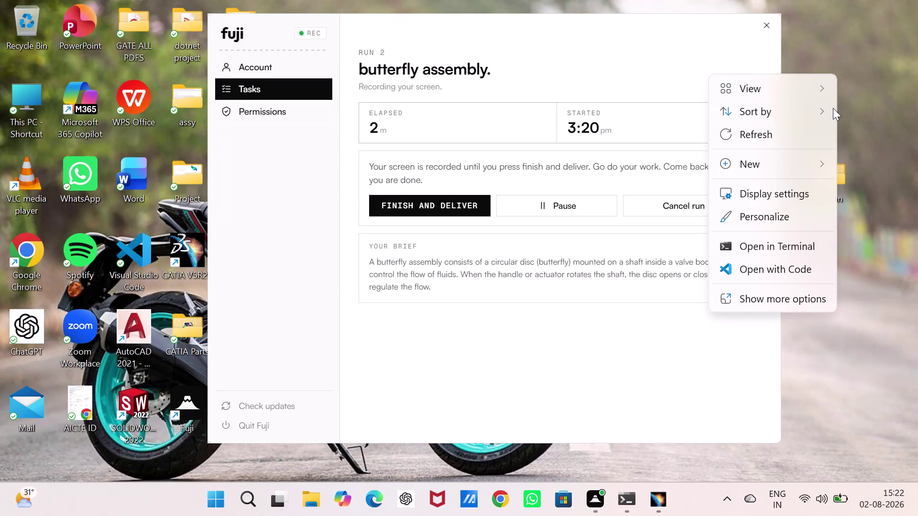
Dismiss the desktop menu and bring the empty Product1 assembly in CATIA V5 forward.
click(798, 133)
right_click(835, 84)
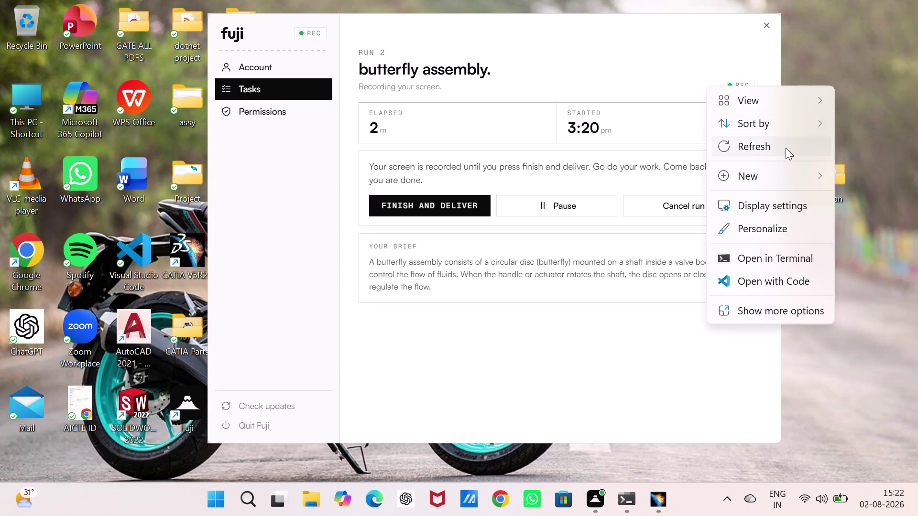
click(785, 148)
click(650, 505)
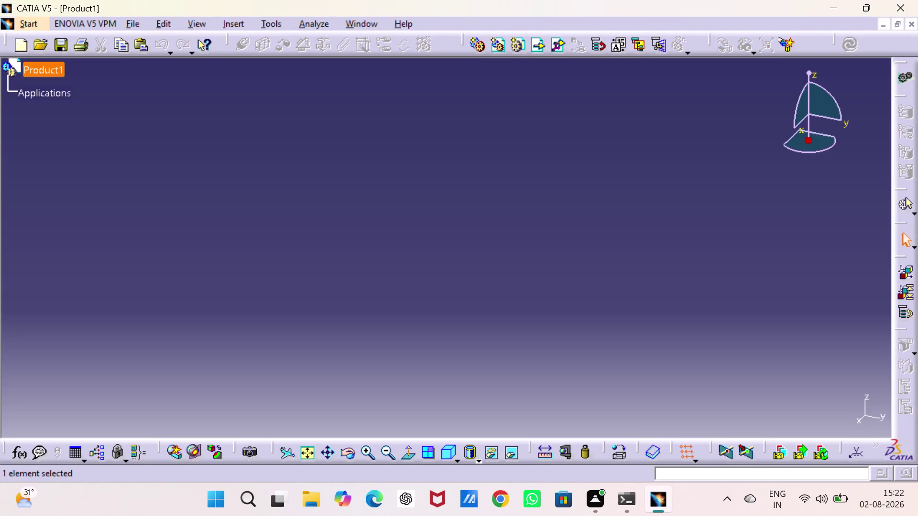
Insert BF BODY 2 from Desktop > CATIA Parts > Butterfly assy Parts into Product1.
click(51, 69)
right_click(50, 69)
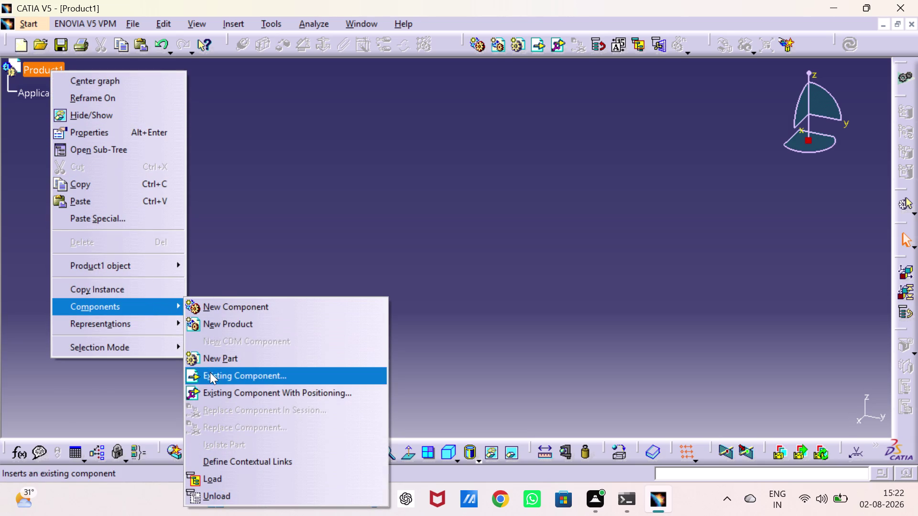
click(210, 373)
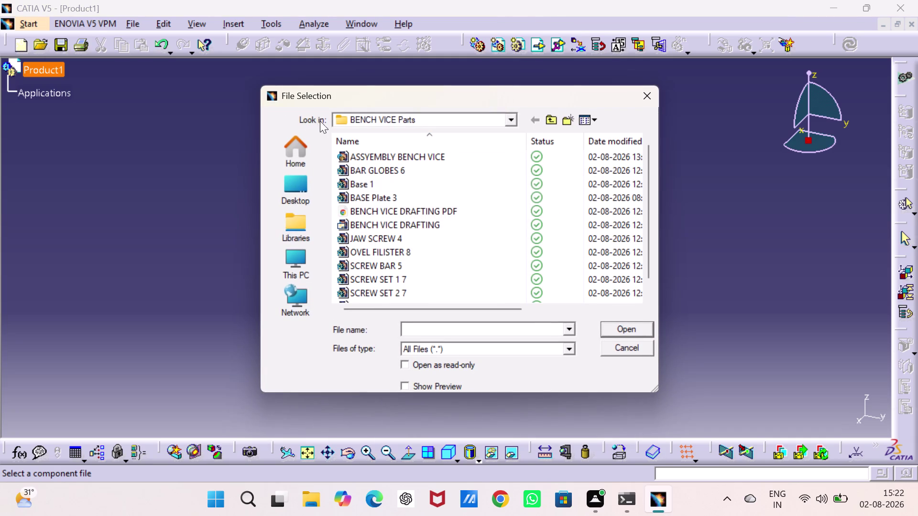
double_click(307, 191)
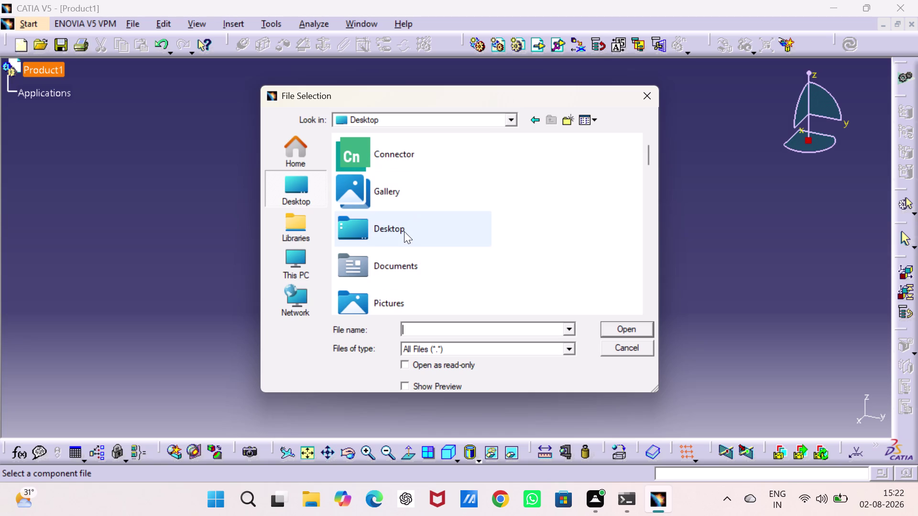
double_click(404, 231)
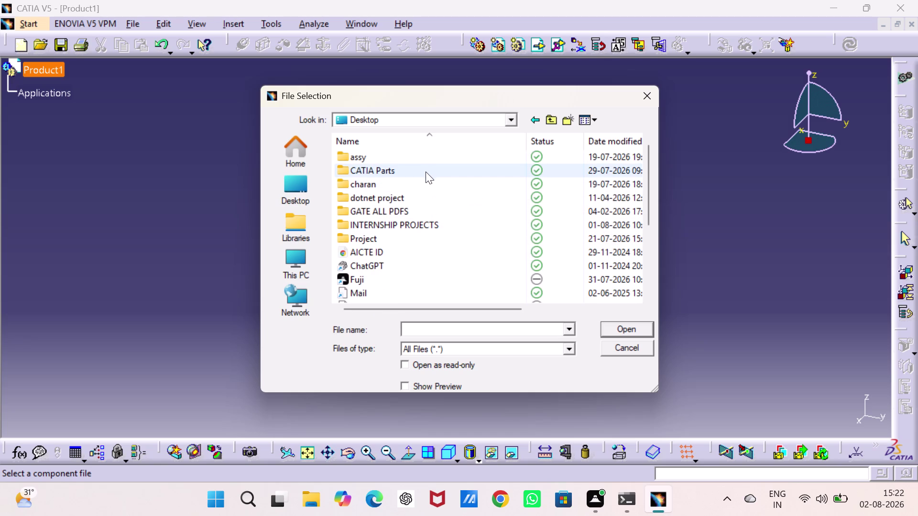
double_click(425, 173)
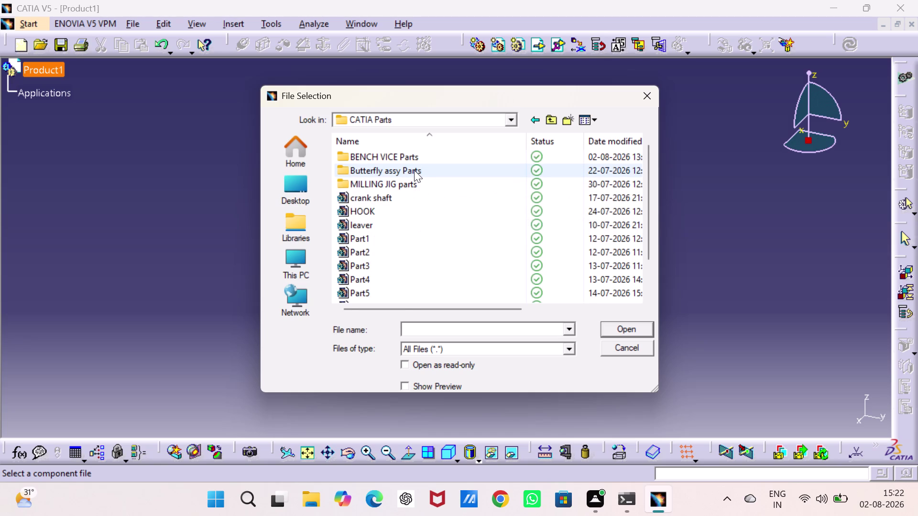
double_click(414, 171)
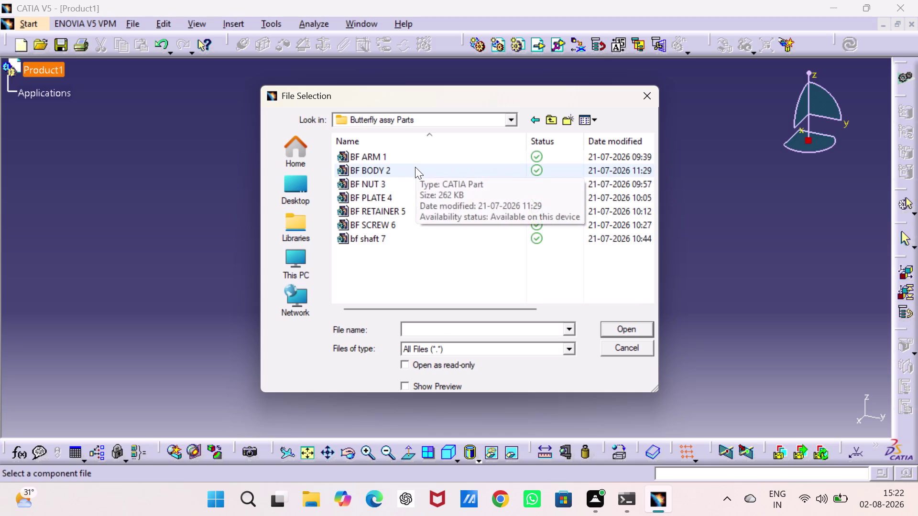
double_click(415, 167)
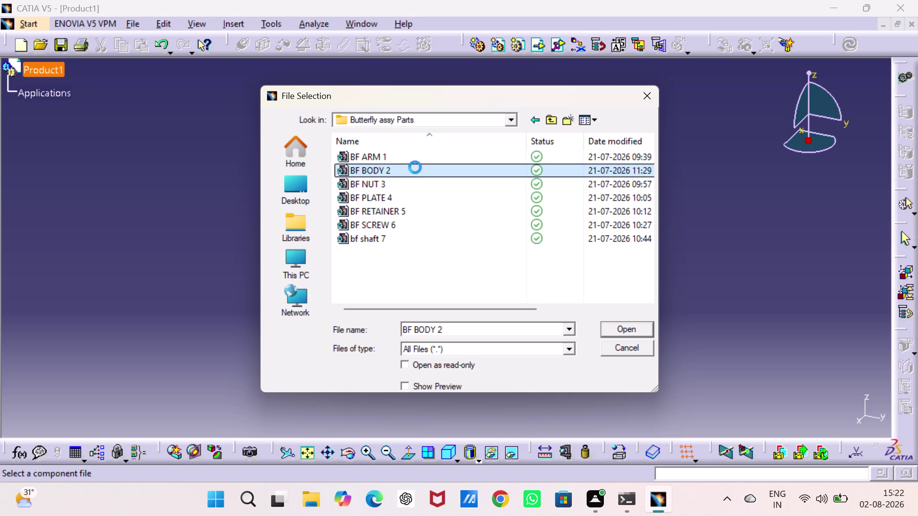
click(618, 329)
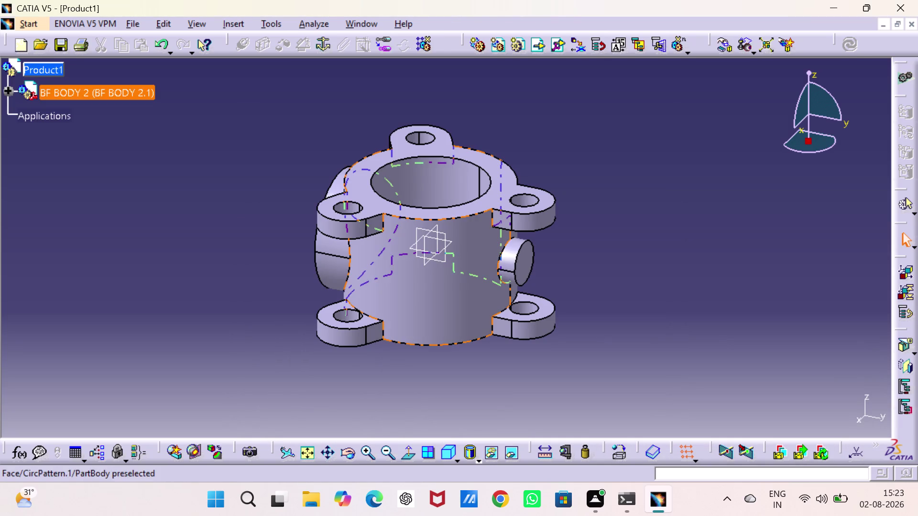
Anchor BF BODY 2 in place with a Fix constraint.
click(187, 204)
click(406, 321)
click(89, 224)
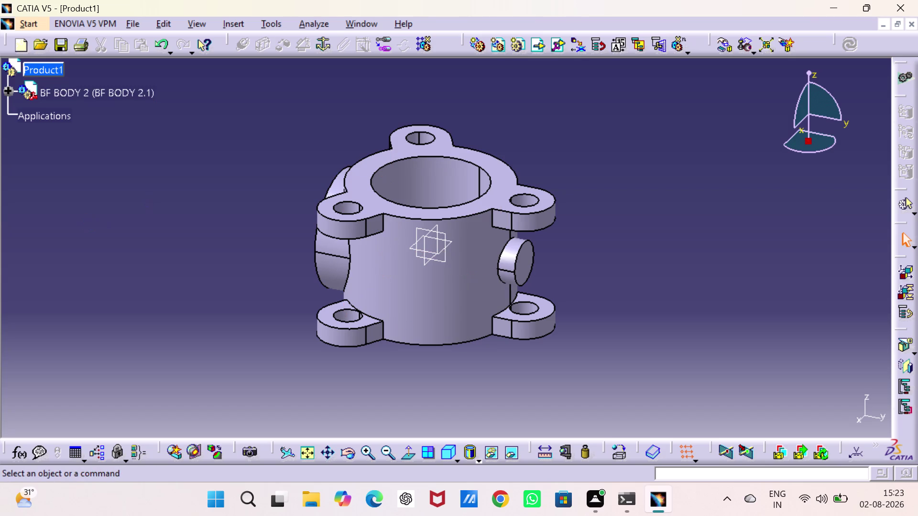
click(322, 48)
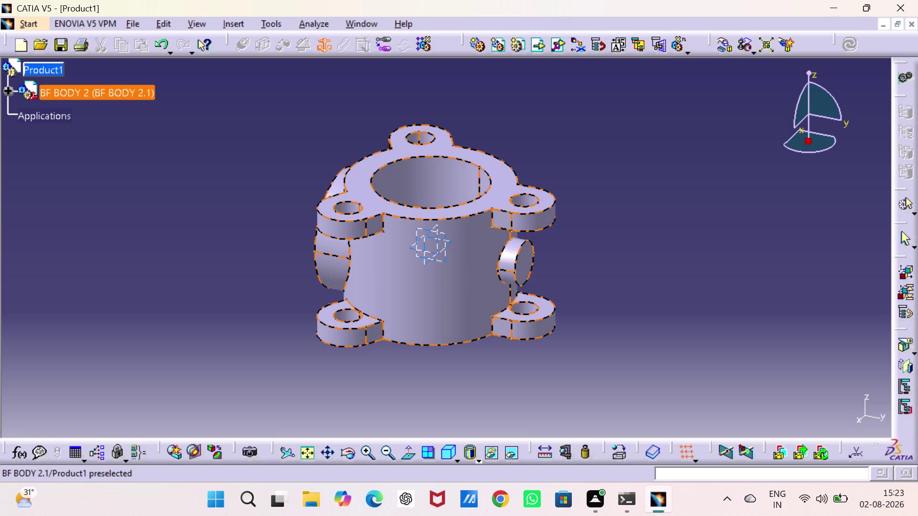
click(396, 335)
click(230, 282)
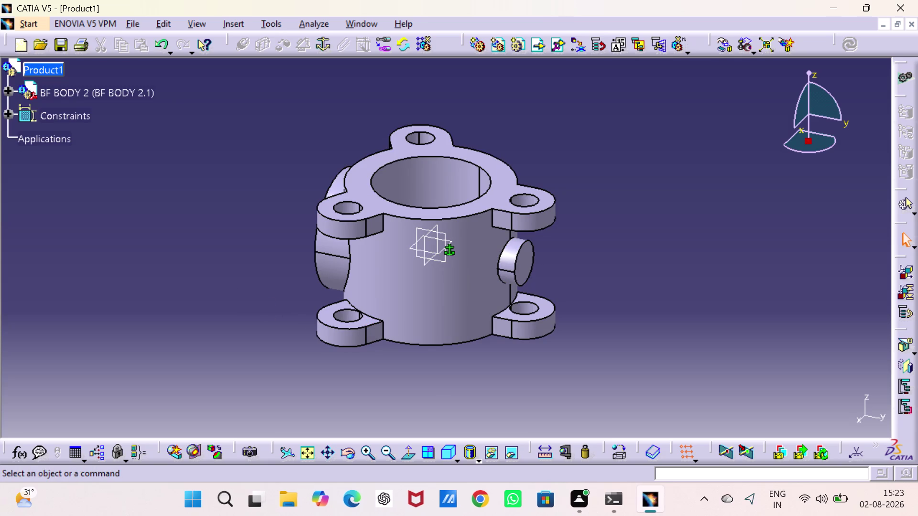
Check BF BODY 2's component degrees of freedom to confirm it cannot move.
right_click(100, 88)
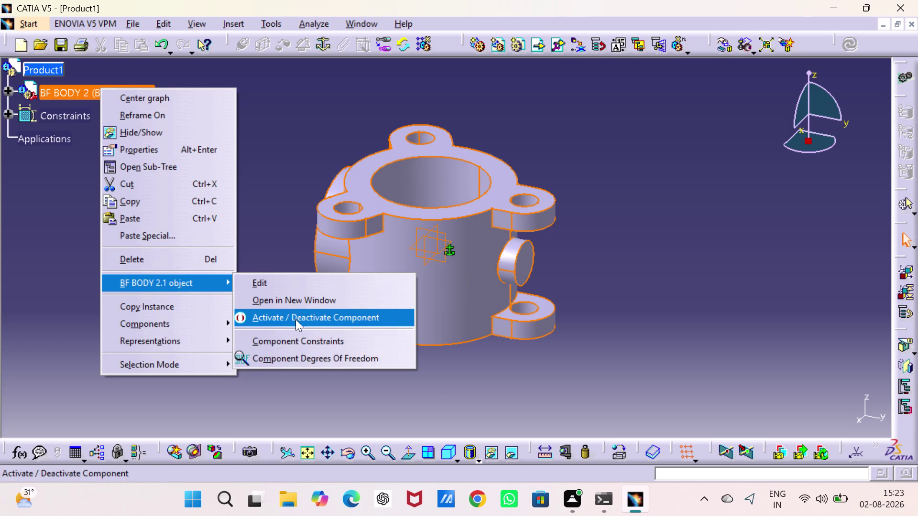
click(300, 354)
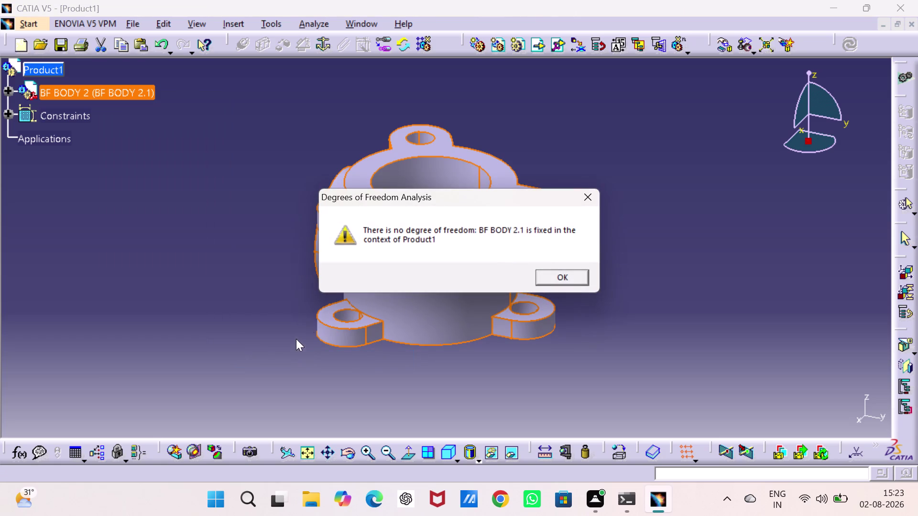
click(574, 279)
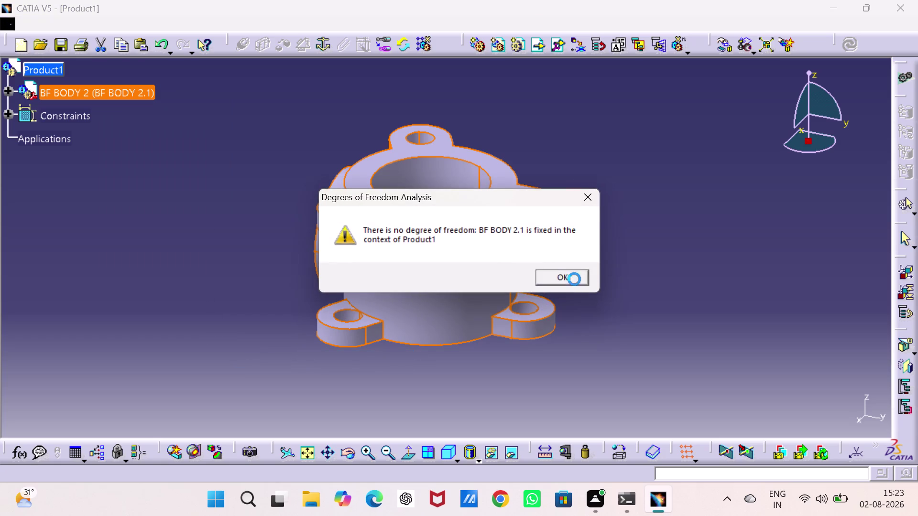
click(600, 289)
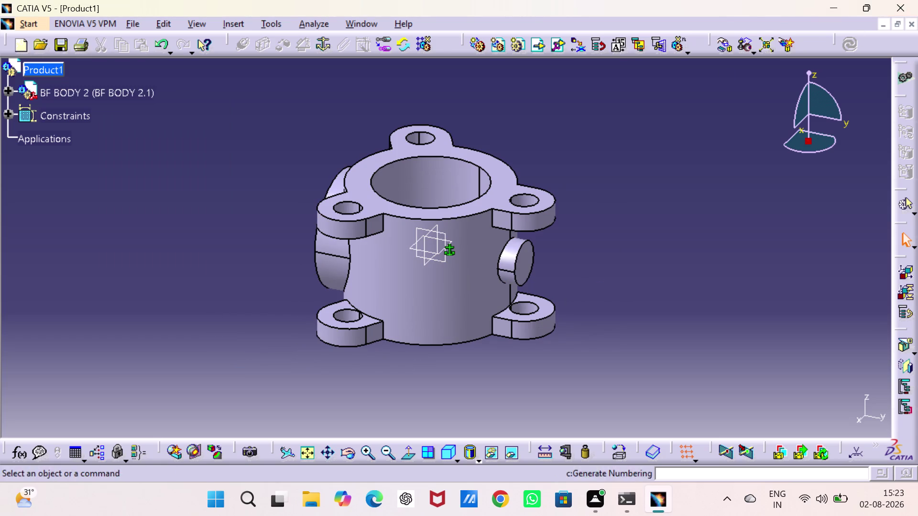
click(53, 73)
right_click(53, 73)
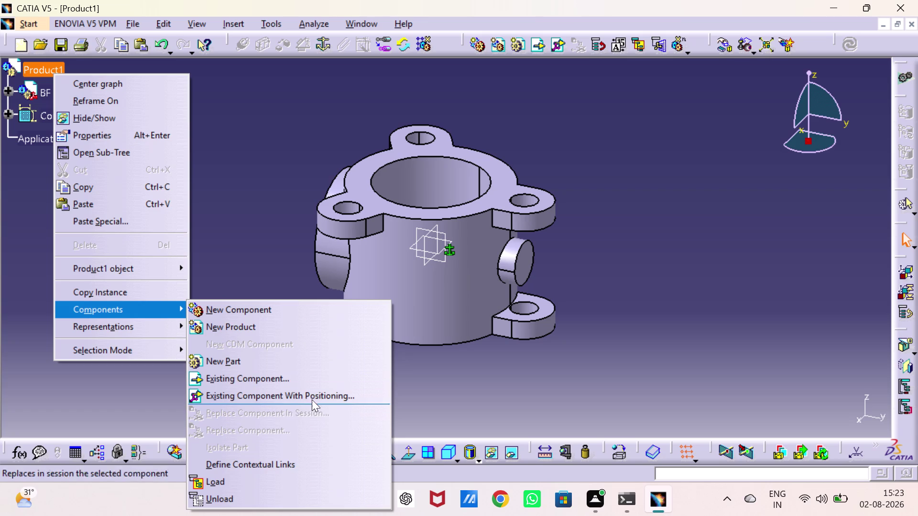
Insert bf shaft 7 from Butterfly assy Parts as an existing component.
click(269, 380)
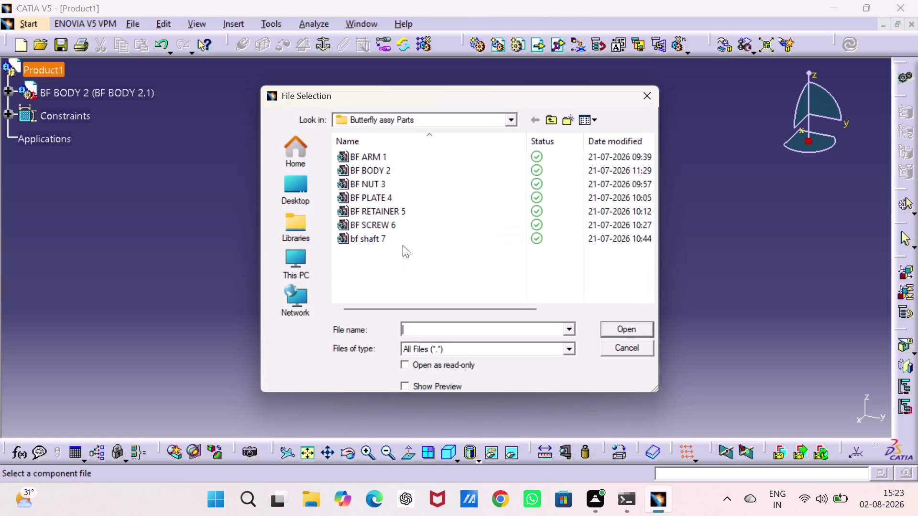
click(405, 240)
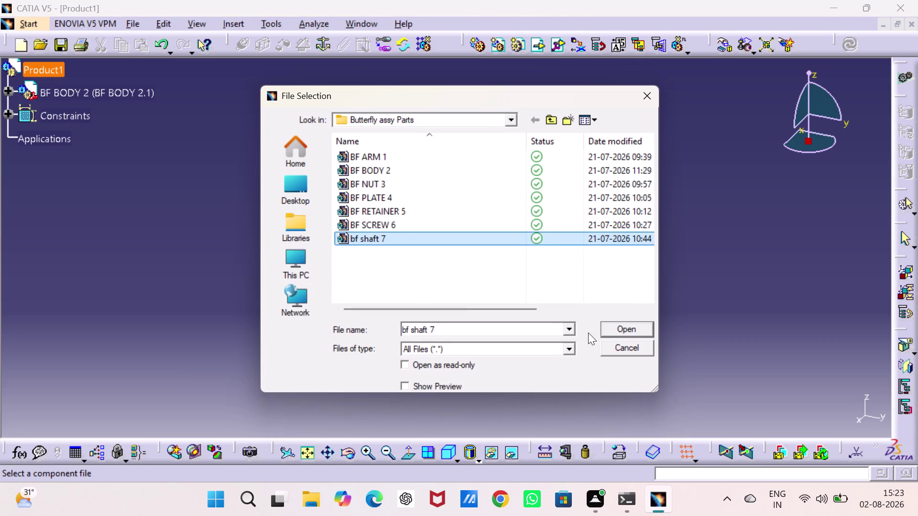
click(641, 329)
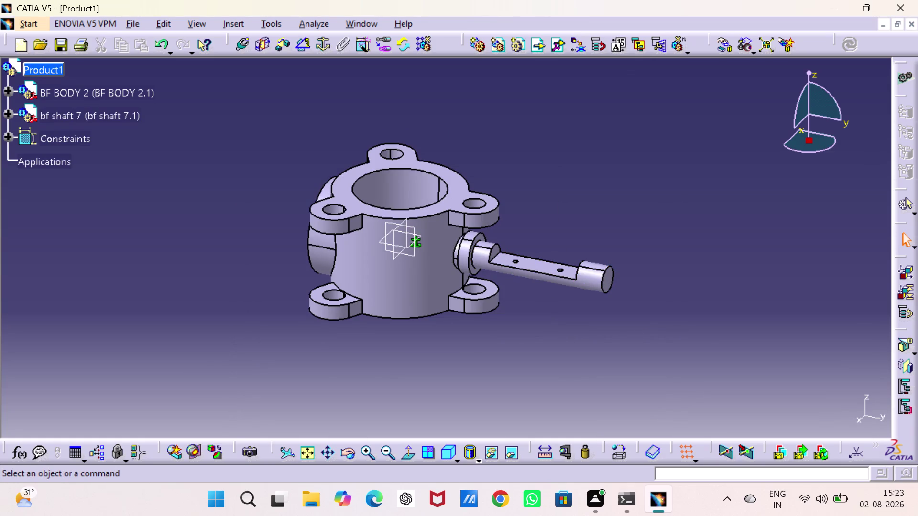
click(723, 46)
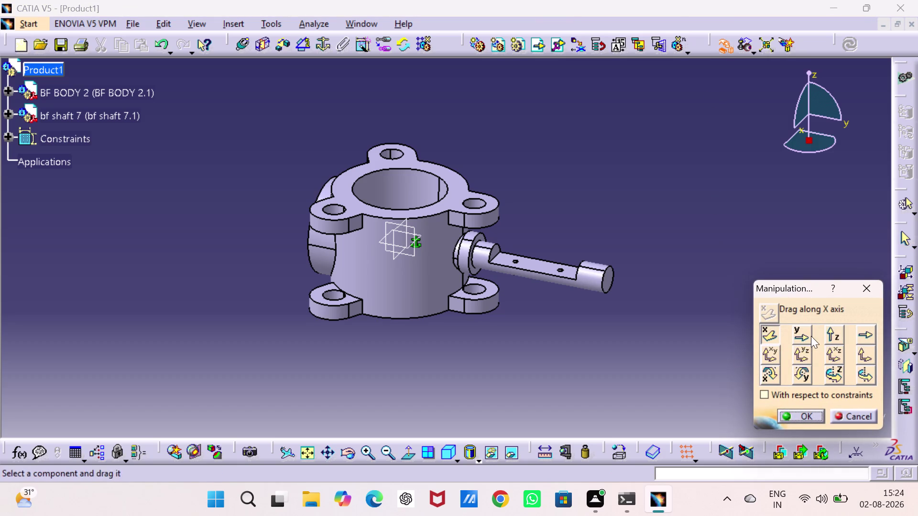
Drag the shaft along the Y axis and orbit to face the body's side hole.
click(801, 329)
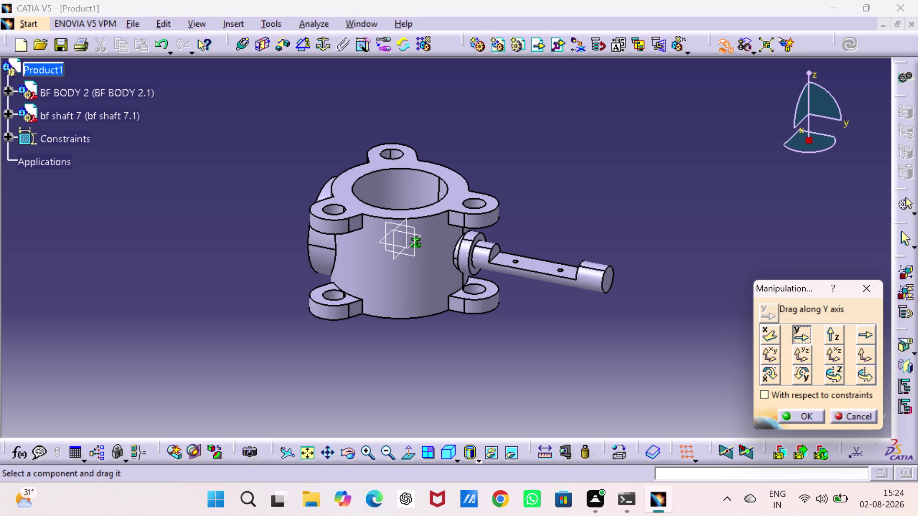
drag(605, 285, 427, 221)
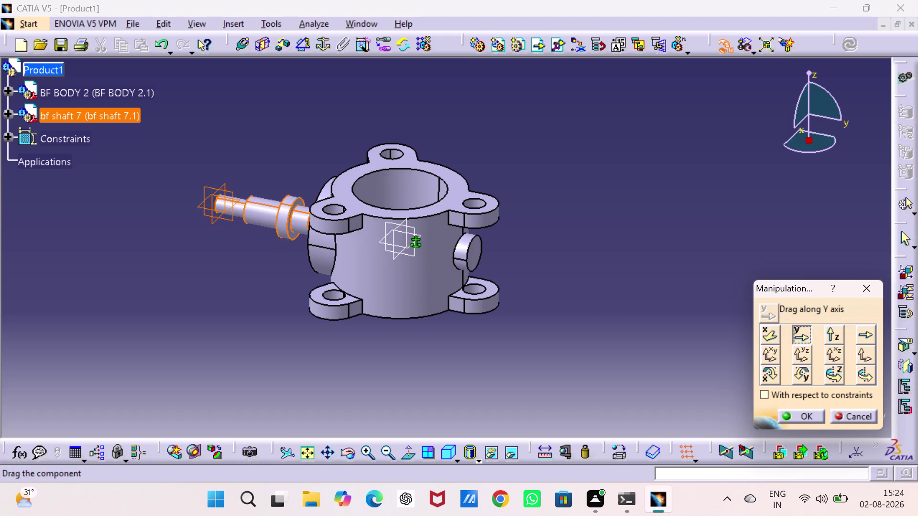
drag(427, 221, 432, 262)
click(438, 284)
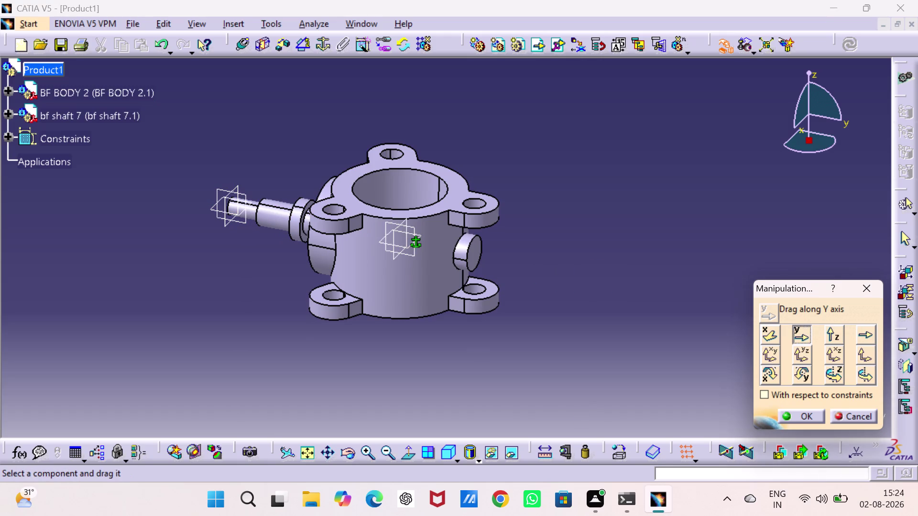
middle_drag(625, 330, 747, 184)
drag(624, 330, 747, 183)
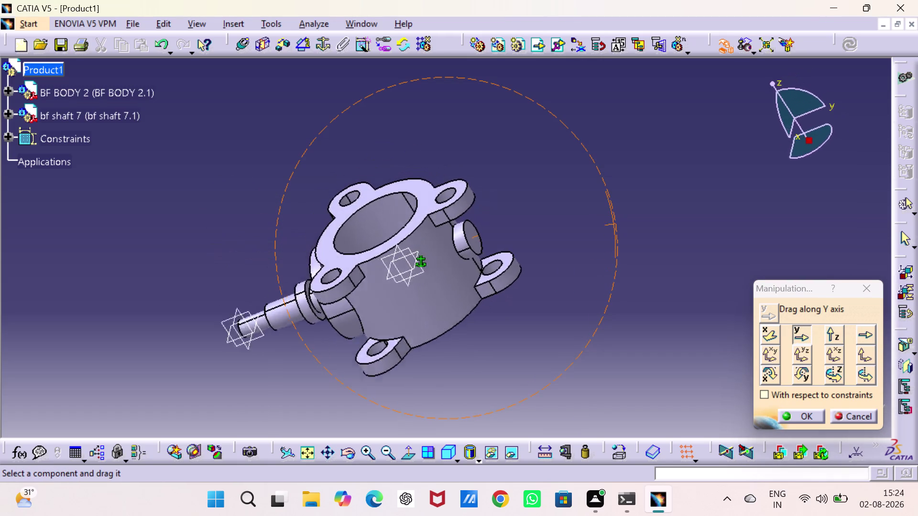
drag(747, 183, 670, 241)
middle_drag(747, 184, 670, 241)
middle_drag(416, 211, 455, 243)
drag(416, 211, 454, 243)
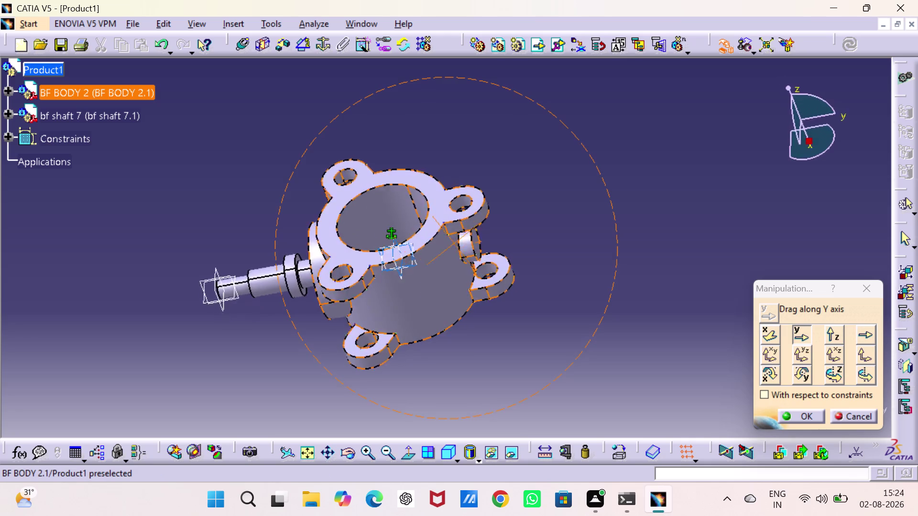
middle_drag(455, 243, 540, 213)
drag(454, 244, 539, 214)
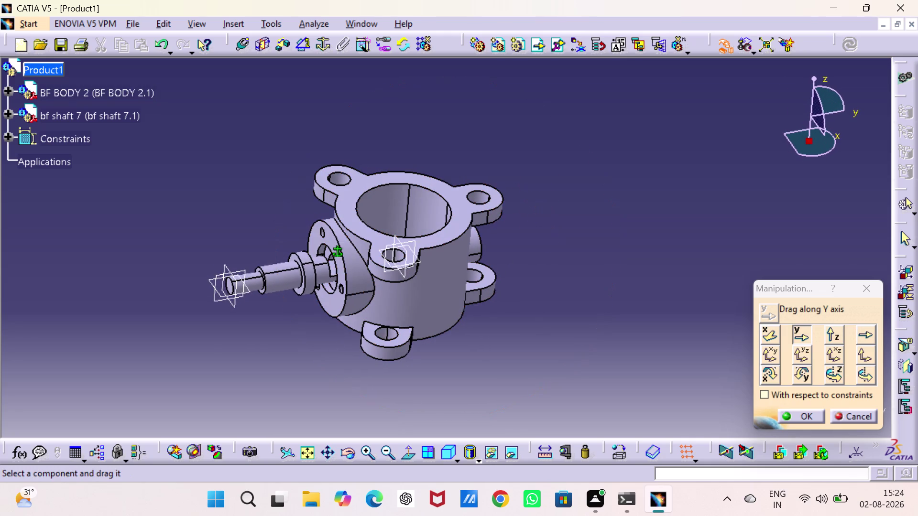
click(557, 230)
Slide bf shaft 7 along its axis fully clear of the valve body and confirm.
drag(267, 279, 281, 273)
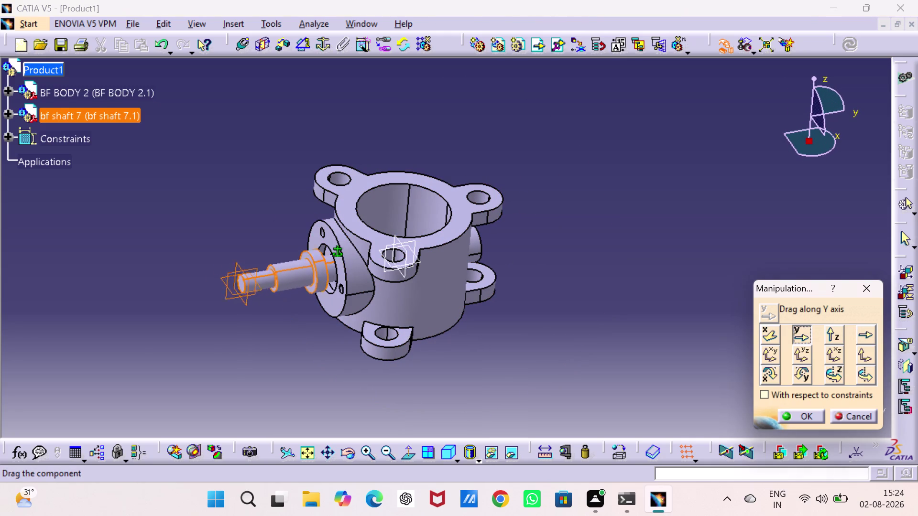
drag(281, 273, 303, 281)
click(570, 296)
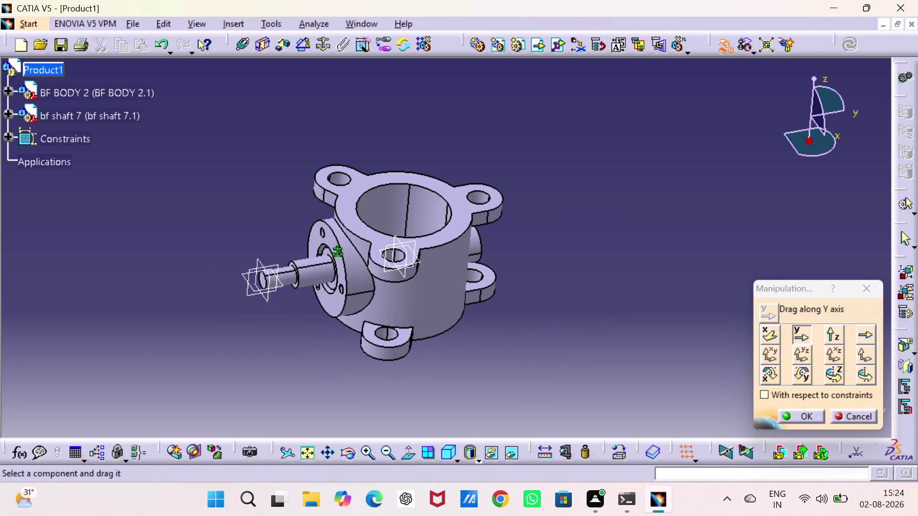
drag(315, 270, 216, 296)
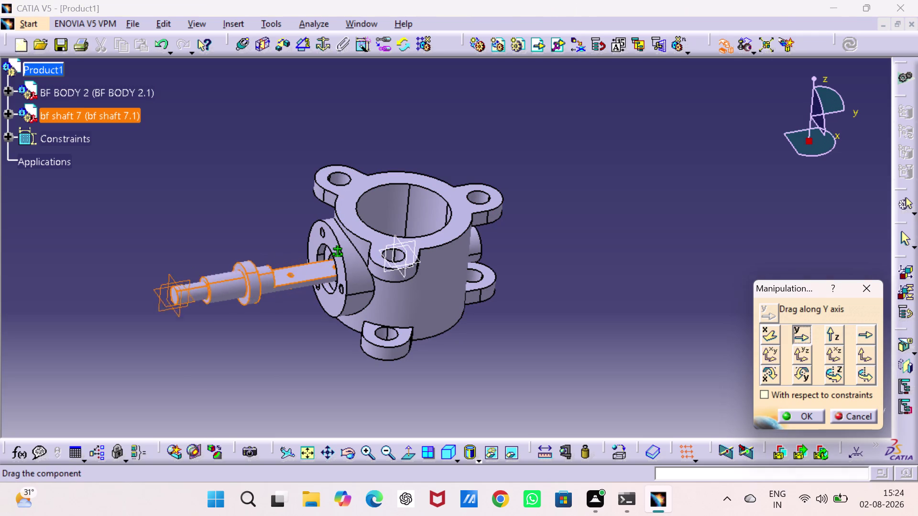
drag(216, 296, 120, 310)
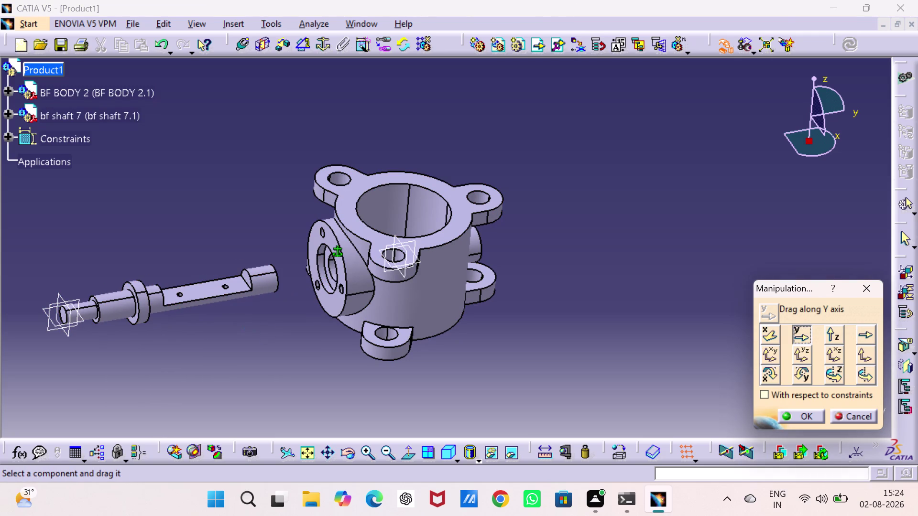
drag(599, 333, 600, 328)
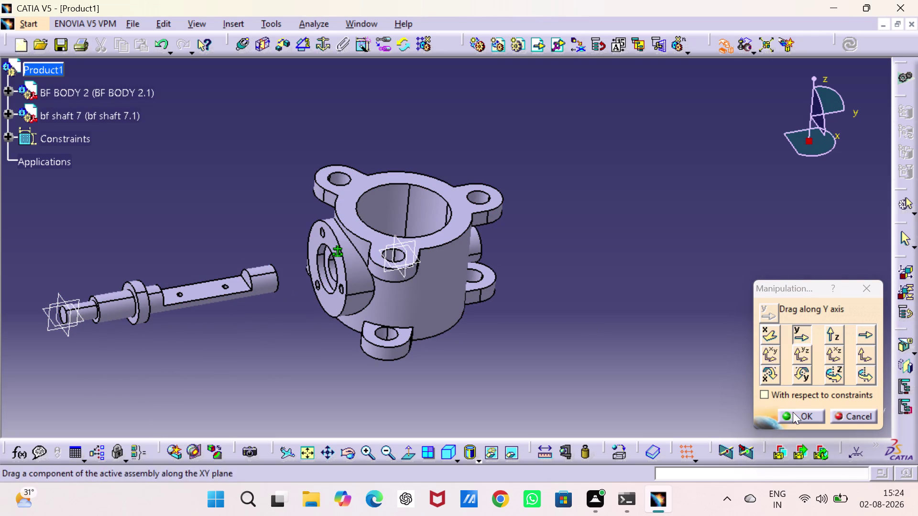
click(794, 414)
drag(767, 369, 758, 352)
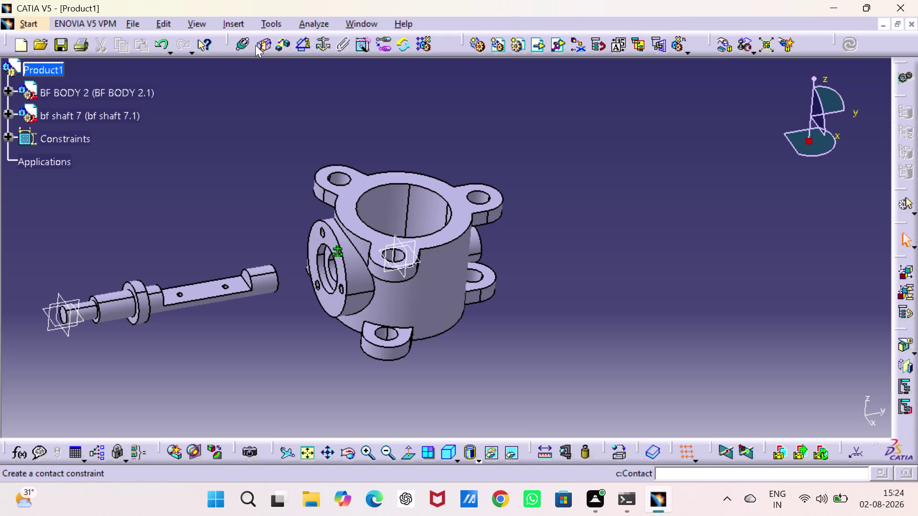
Make the shaft's axis coincident with the valve body's side-bore axis (Coincidence.2).
click(245, 45)
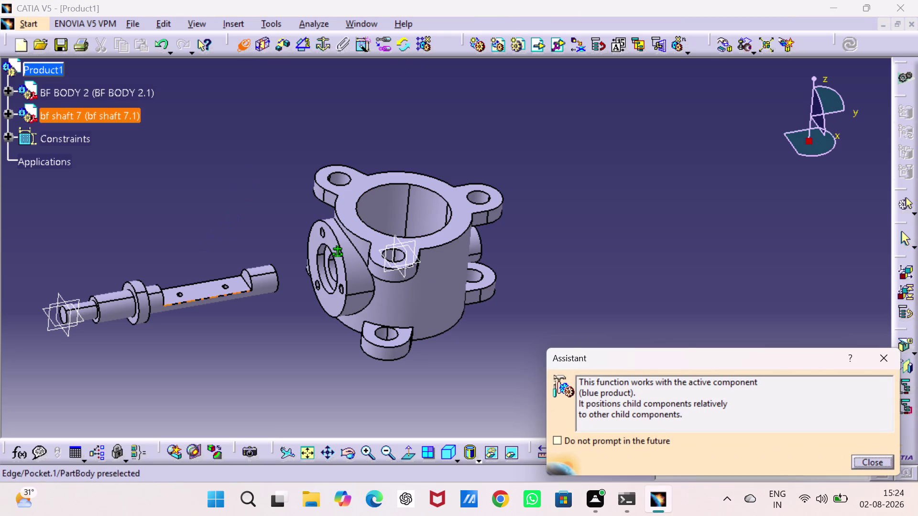
click(154, 305)
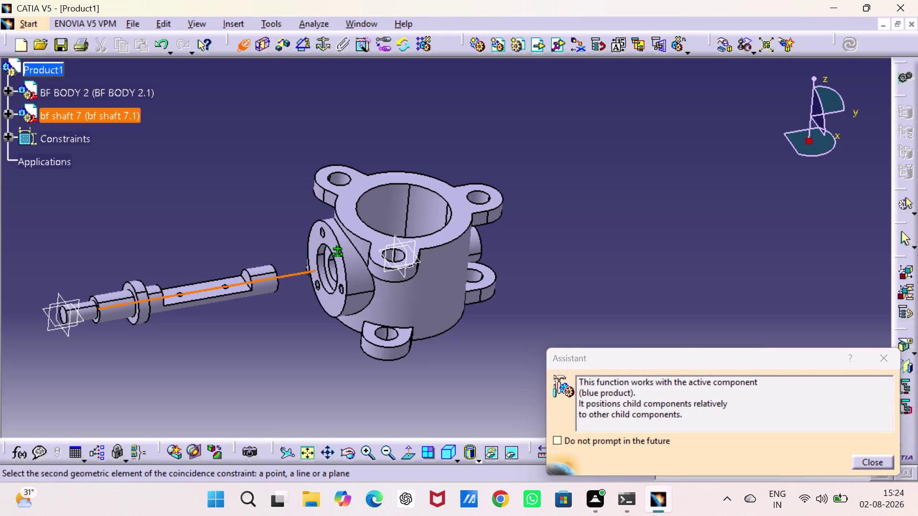
middle_drag(346, 263, 435, 228)
drag(345, 263, 438, 231)
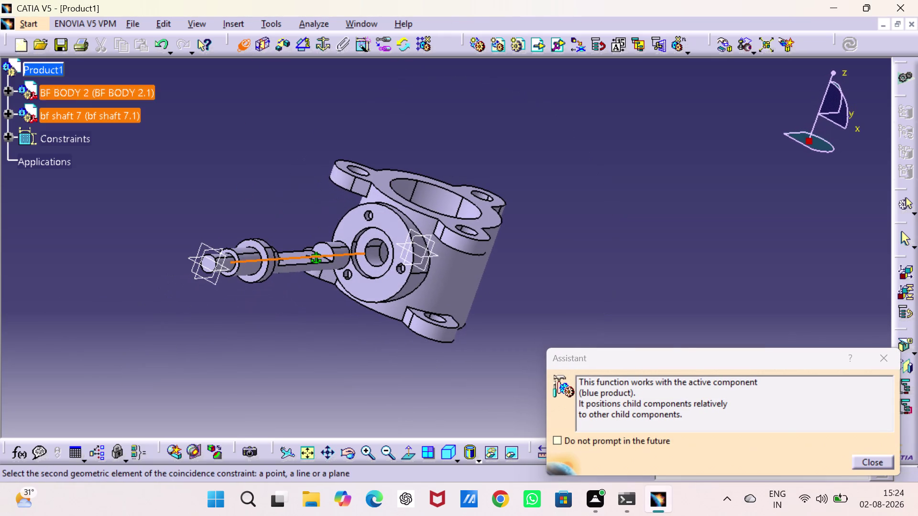
click(373, 252)
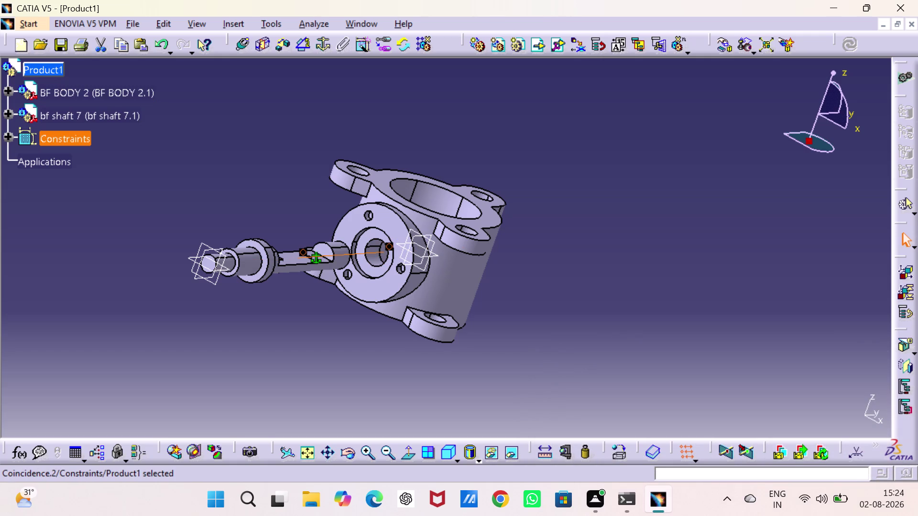
click(624, 214)
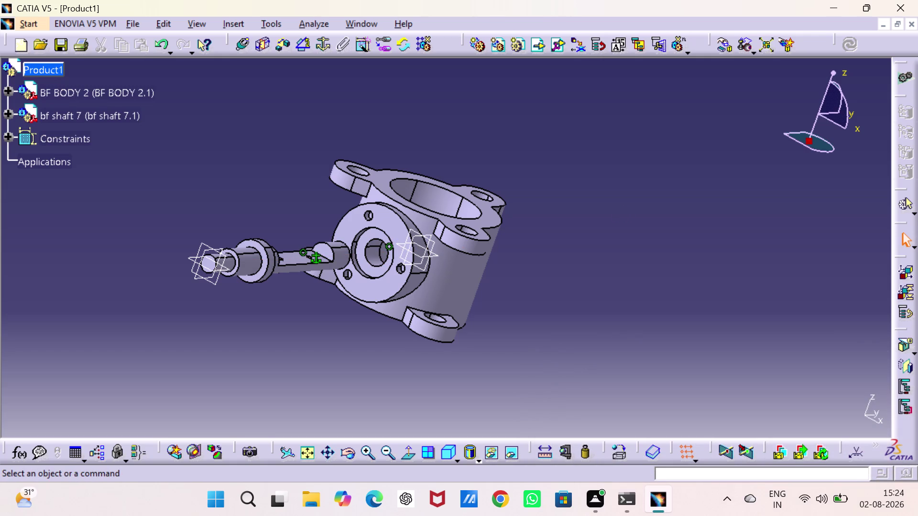
click(607, 243)
middle_drag(626, 239, 558, 316)
drag(626, 239, 558, 316)
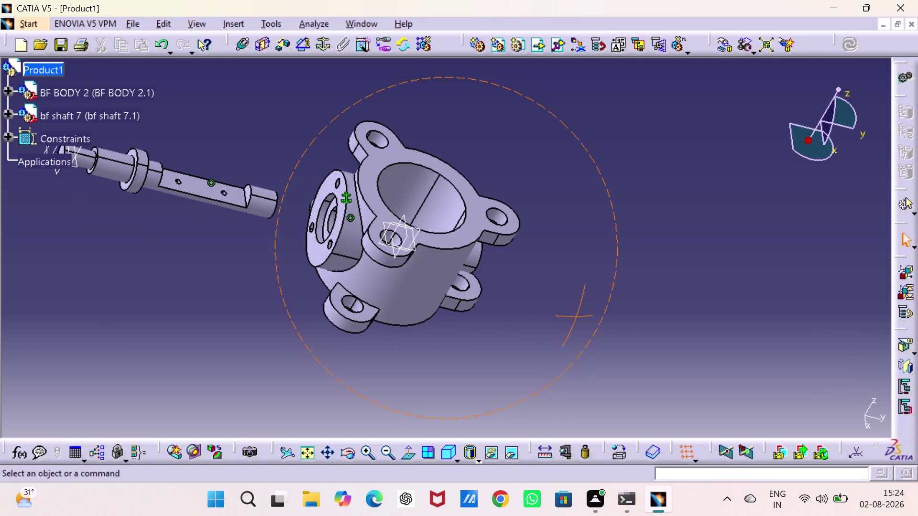
drag(558, 317, 560, 317)
middle_drag(558, 316, 561, 317)
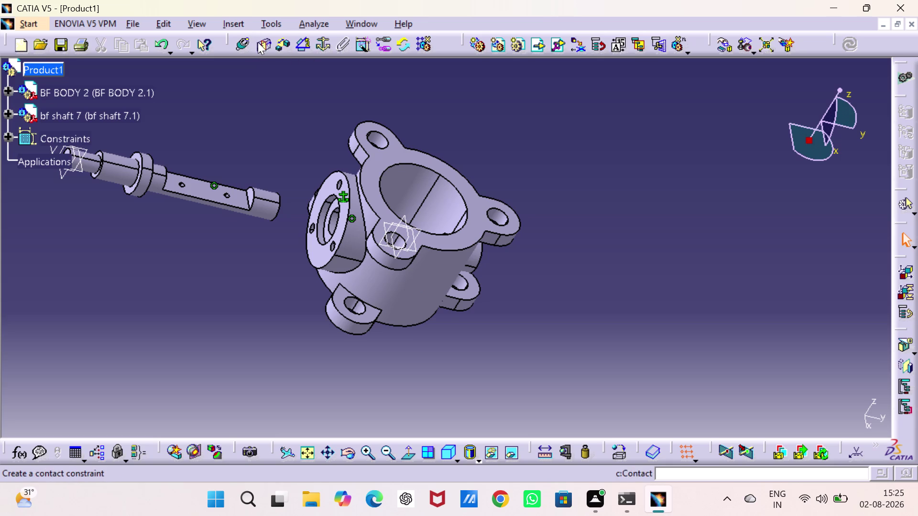
Attempt an offset constraint on the shaft end and dismiss the component-already-selected warning.
click(281, 46)
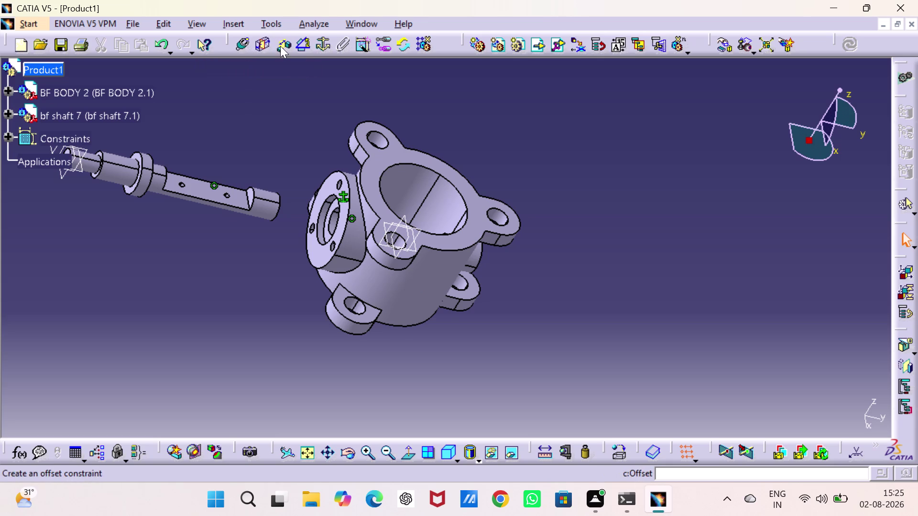
middle_drag(345, 203, 250, 170)
drag(344, 203, 250, 170)
scroll(down, 3)
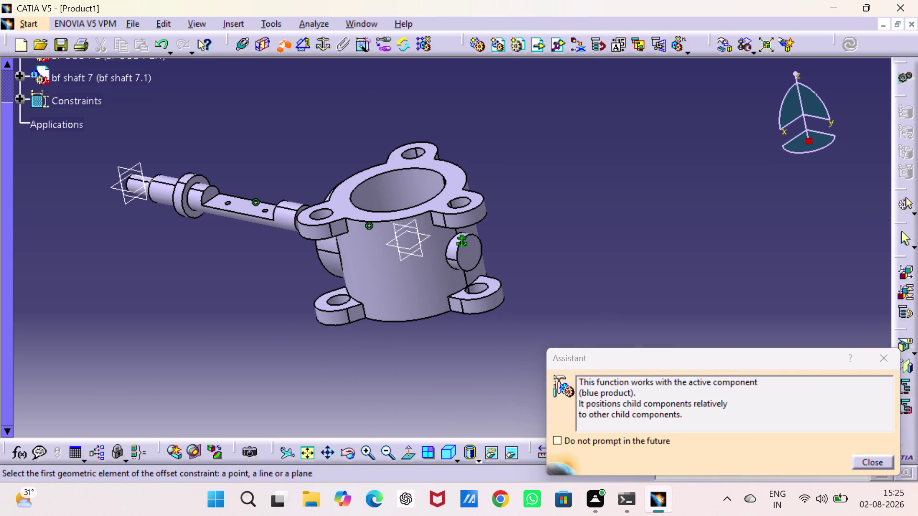
triple_click(368, 454)
drag(368, 453, 360, 441)
middle_drag(331, 261, 409, 374)
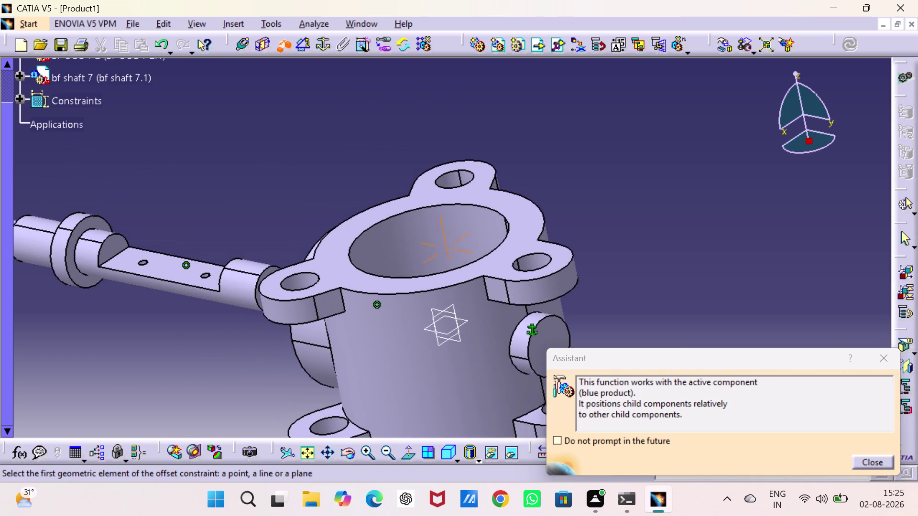
middle_drag(408, 373, 431, 357)
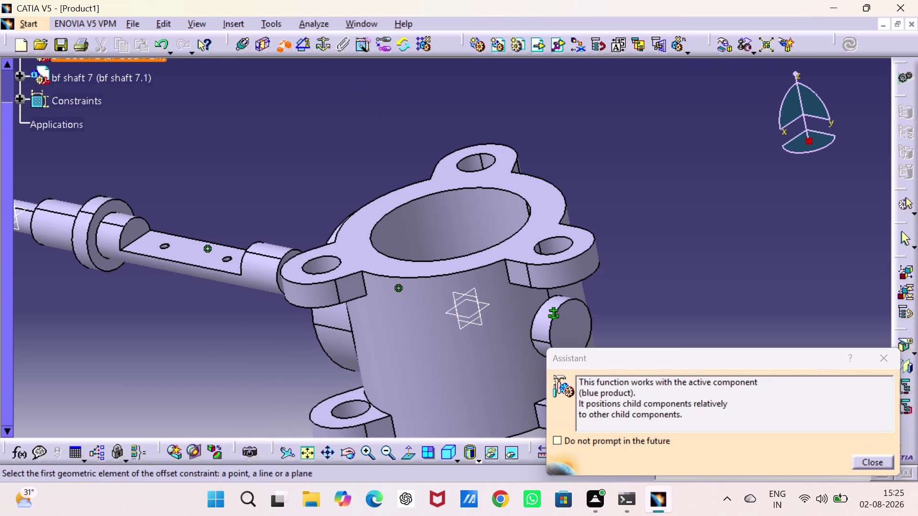
scroll(down, 3)
middle_drag(383, 299, 395, 298)
drag(382, 298, 387, 298)
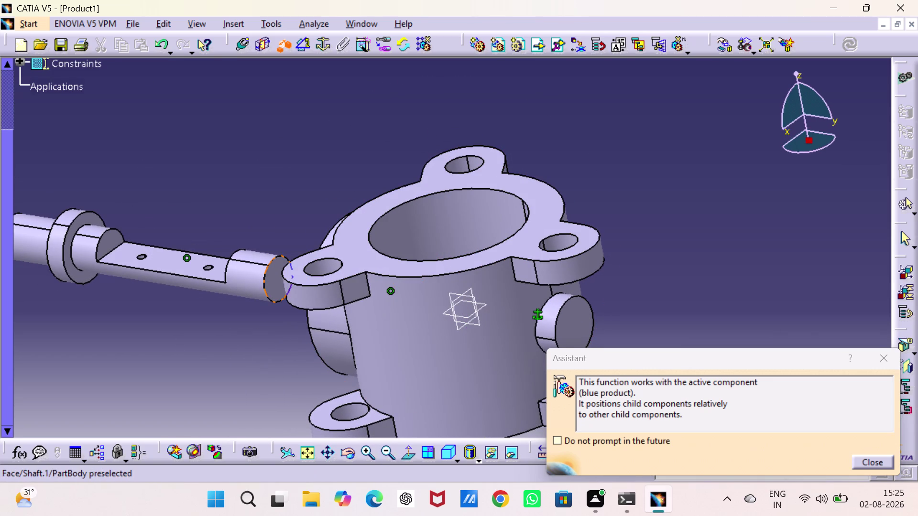
click(275, 291)
click(274, 290)
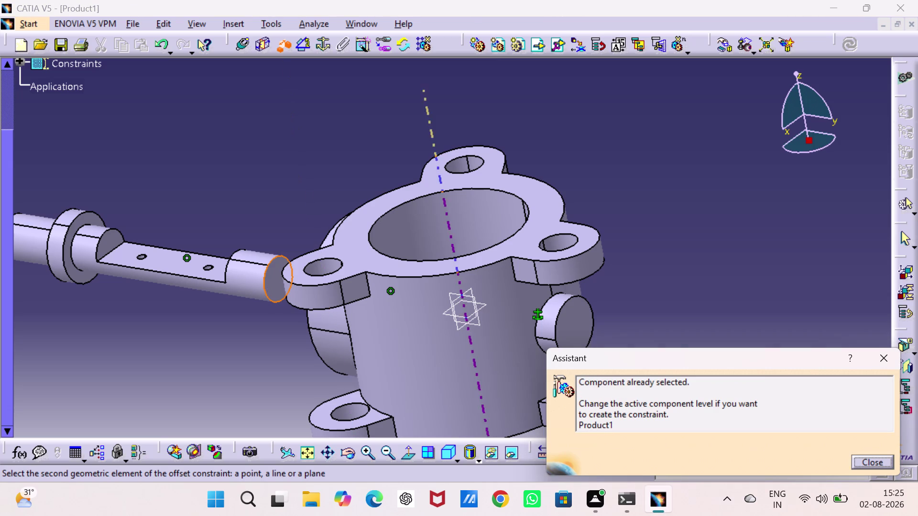
drag(885, 352, 872, 343)
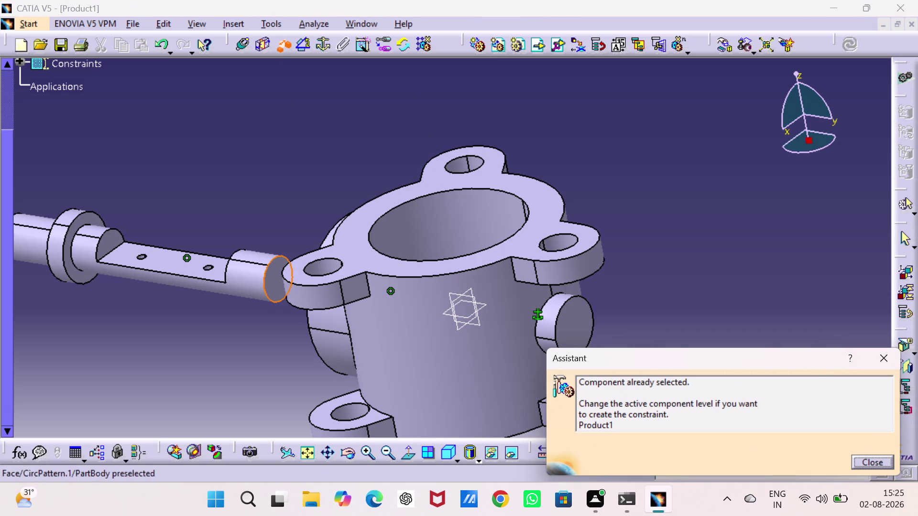
drag(337, 217, 326, 203)
click(878, 358)
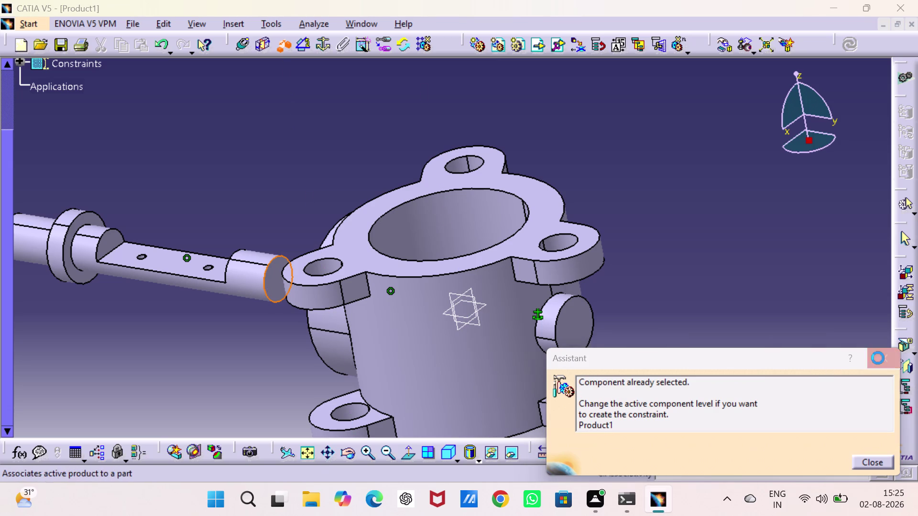
click(732, 292)
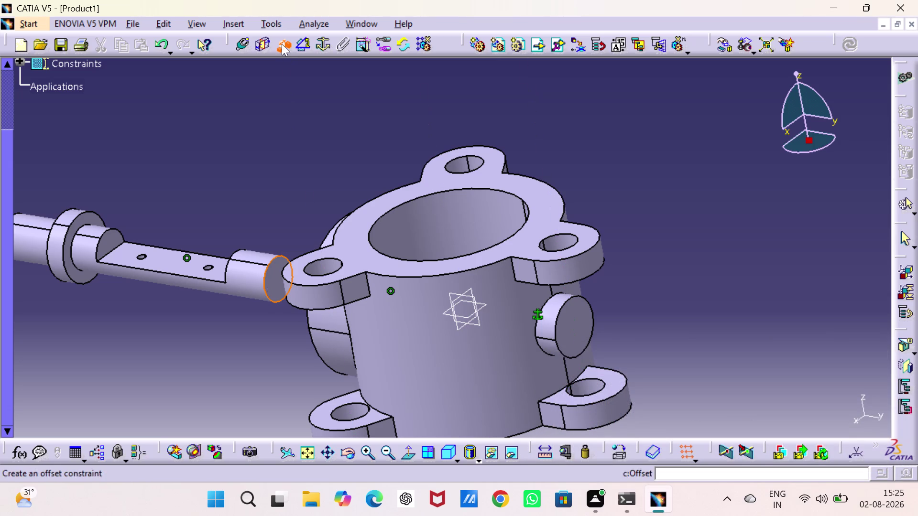
Restart the offset constraint, pick the shaft's end edge, and orbit toward the body's bore.
click(281, 44)
click(282, 44)
middle_drag(315, 251, 345, 274)
drag(315, 251, 345, 274)
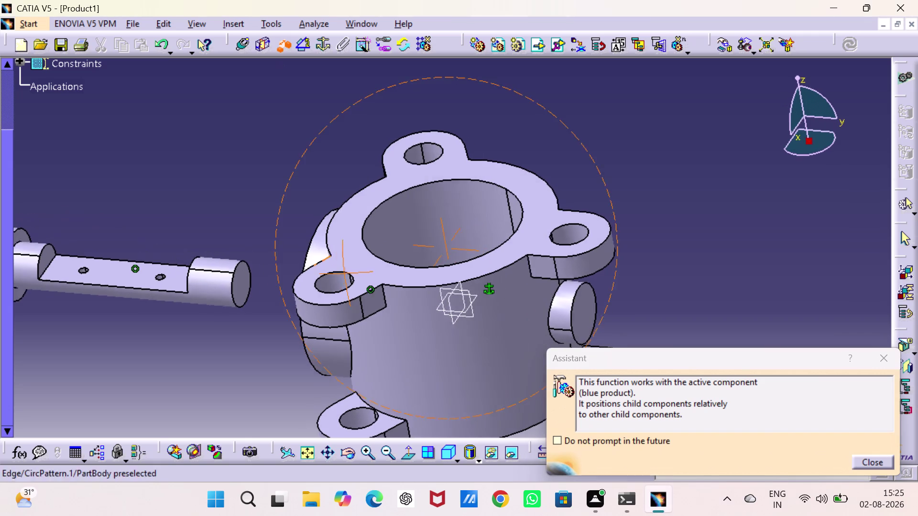
middle_drag(345, 274, 347, 276)
drag(345, 274, 345, 277)
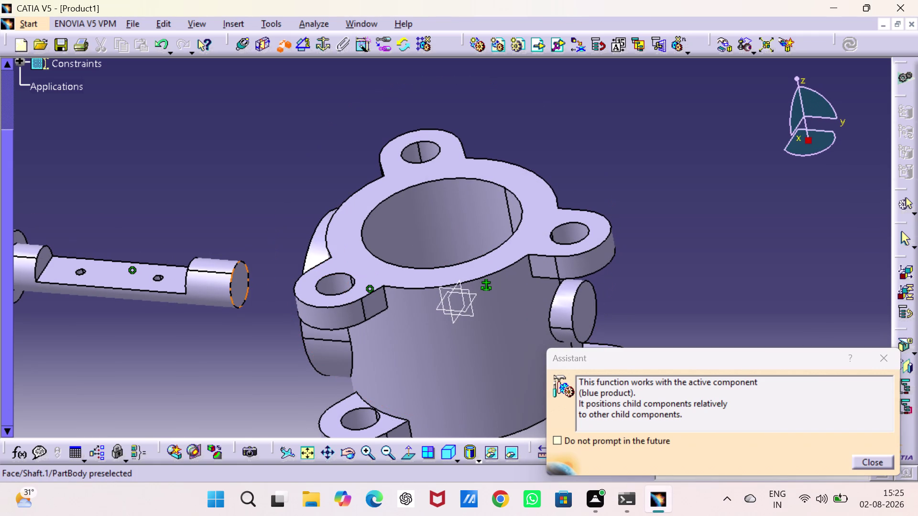
click(243, 282)
middle_drag(405, 240, 489, 328)
drag(404, 239, 490, 329)
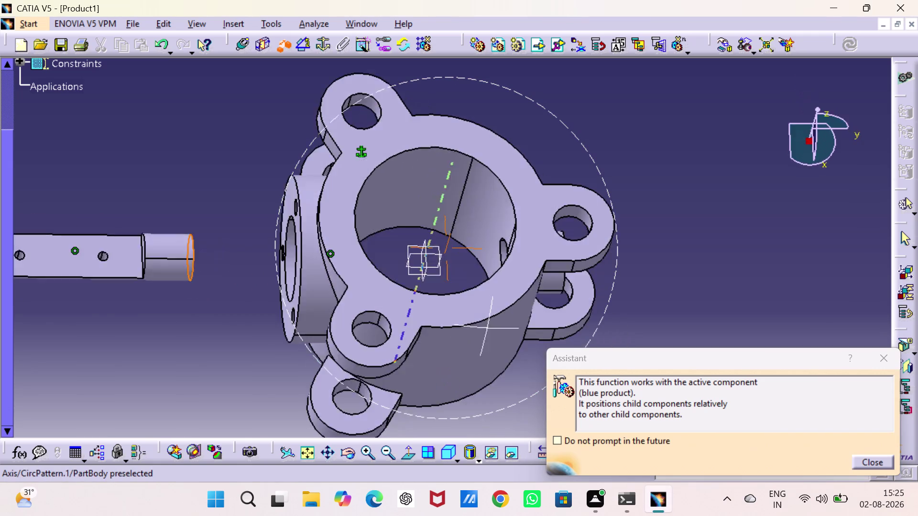
middle_drag(490, 328, 614, 214)
drag(490, 329, 614, 214)
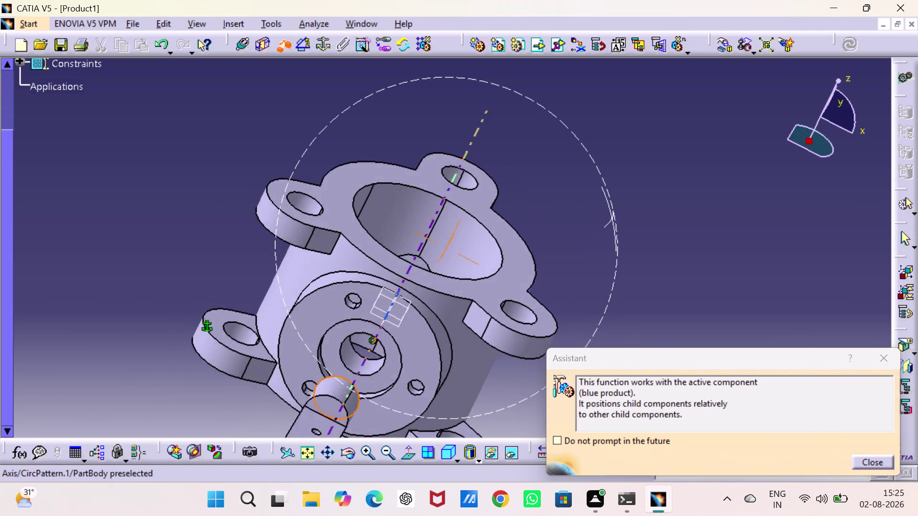
middle_drag(613, 214, 608, 180)
drag(613, 214, 609, 180)
middle_drag(547, 363, 535, 246)
drag(547, 364, 535, 246)
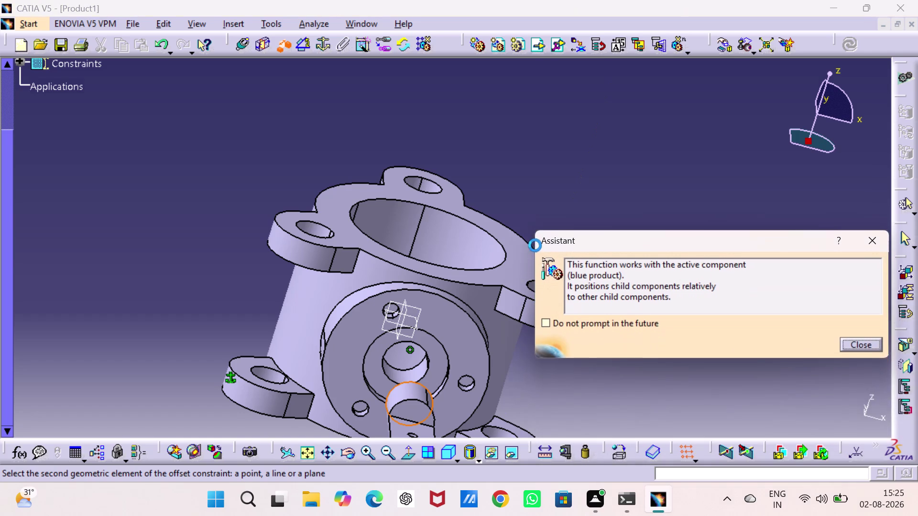
drag(535, 246, 550, 339)
middle_drag(535, 247, 551, 339)
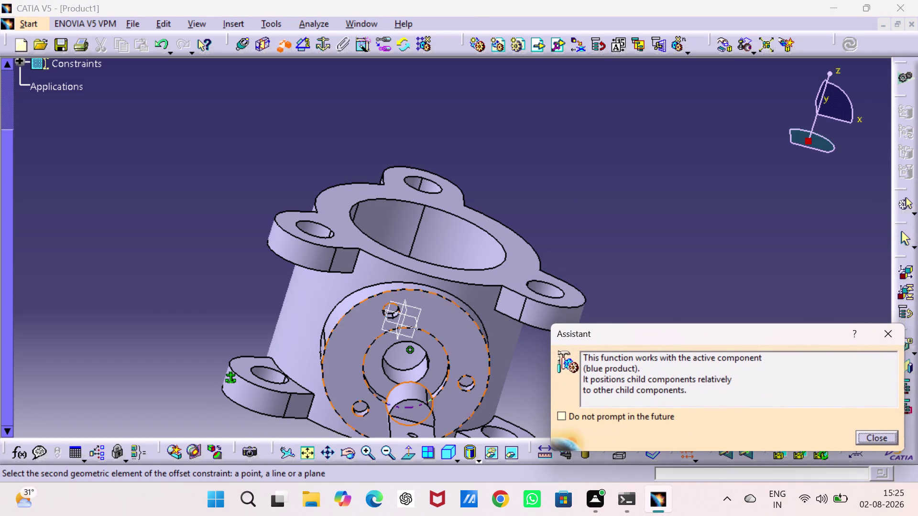
middle_drag(392, 333, 406, 279)
drag(393, 333, 406, 278)
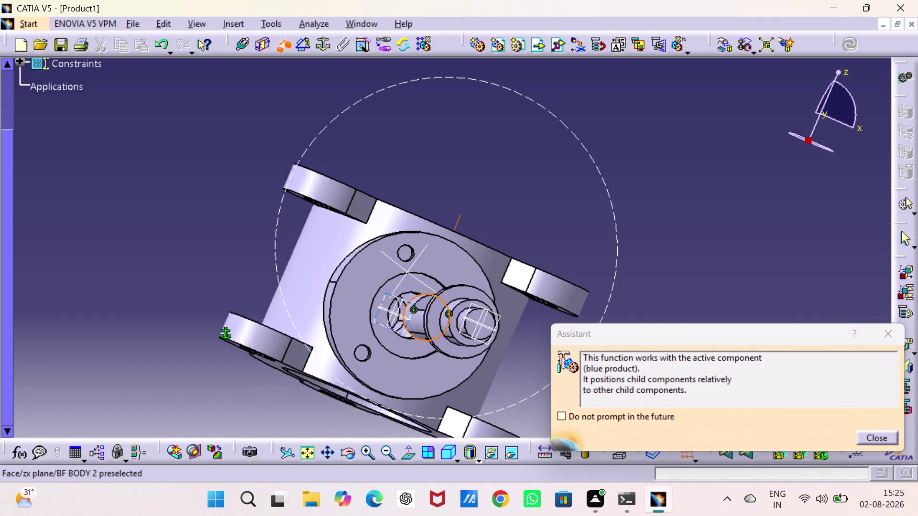
middle_drag(406, 278, 401, 279)
drag(406, 279, 401, 279)
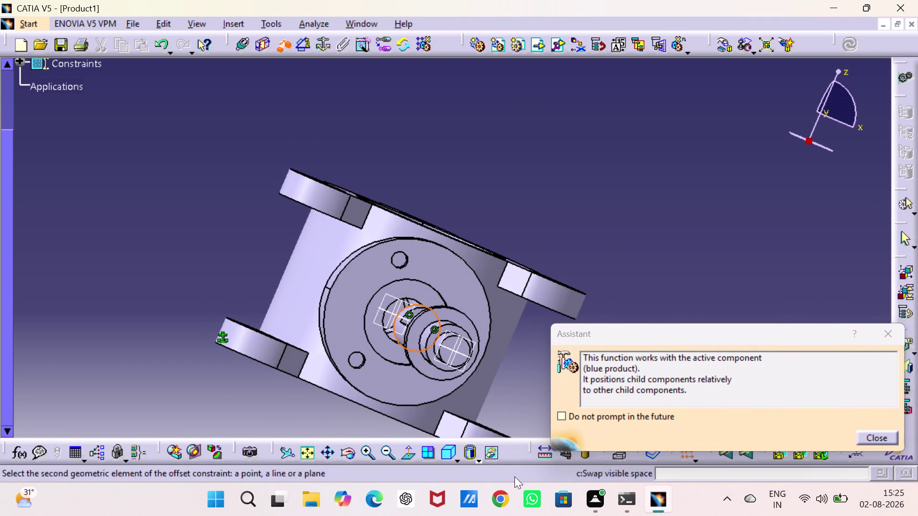
Pick the body plane as second element and set the offset to 0.
triple_click(367, 450)
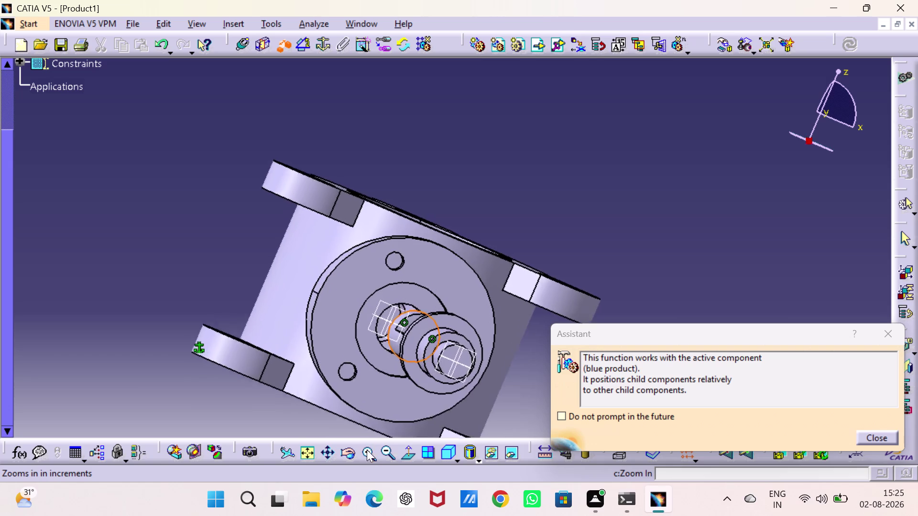
triple_click(366, 450)
triple_click(367, 450)
double_click(367, 450)
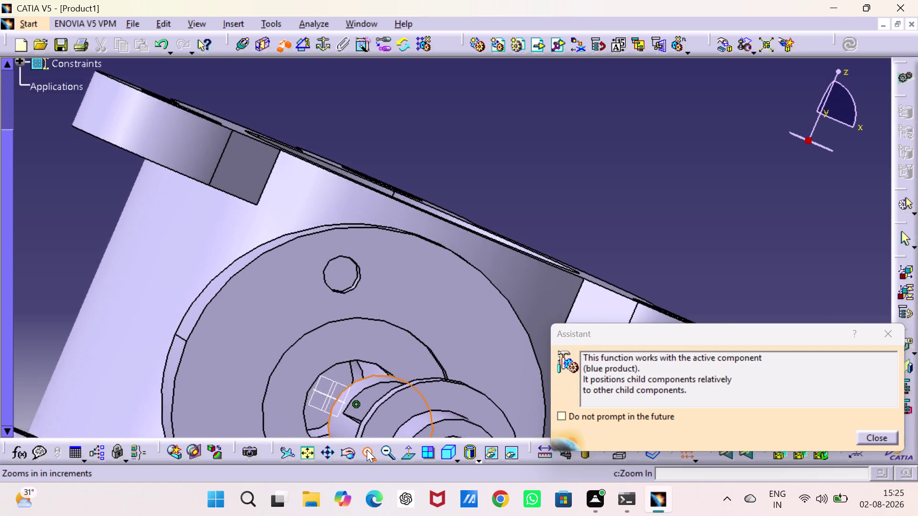
middle_drag(346, 417, 349, 264)
middle_drag(341, 279, 338, 246)
drag(341, 279, 337, 245)
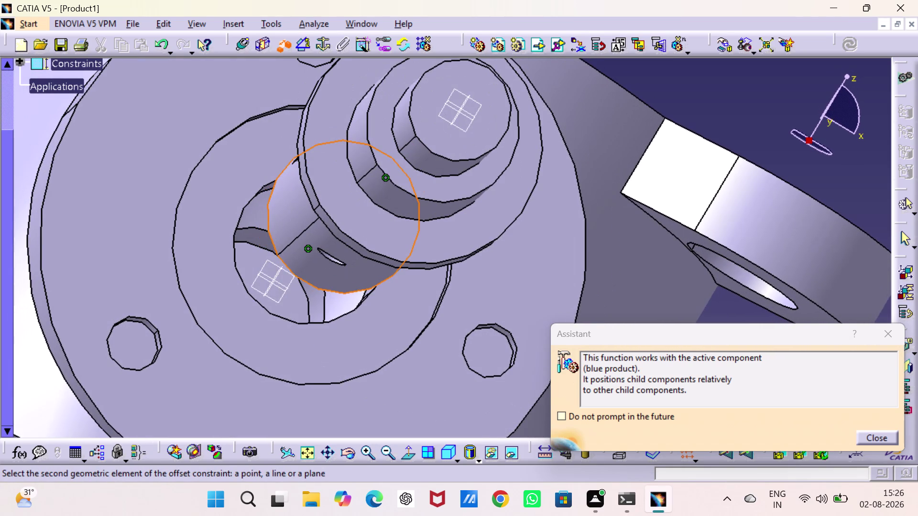
click(248, 268)
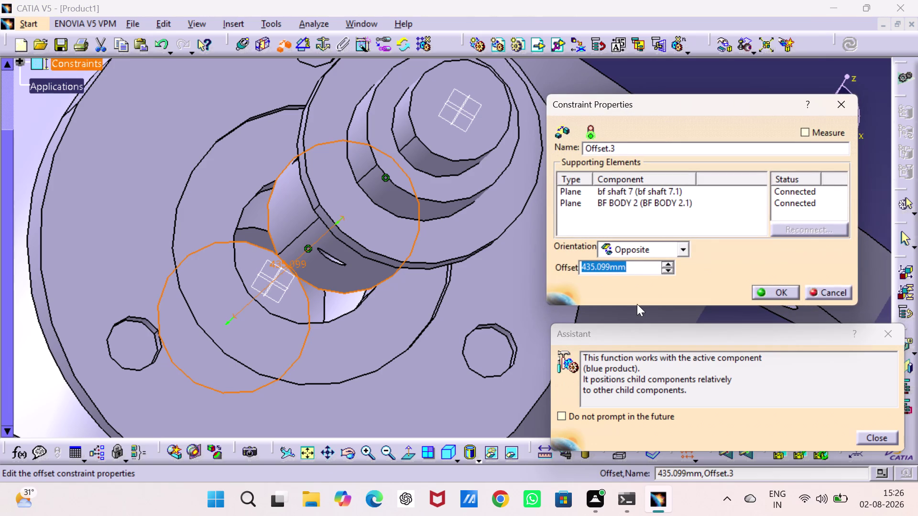
key(0)
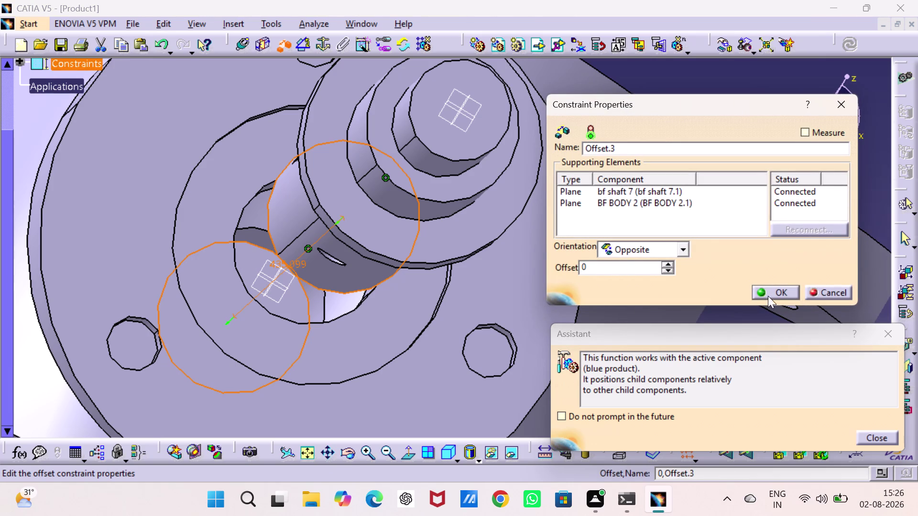
click(763, 288)
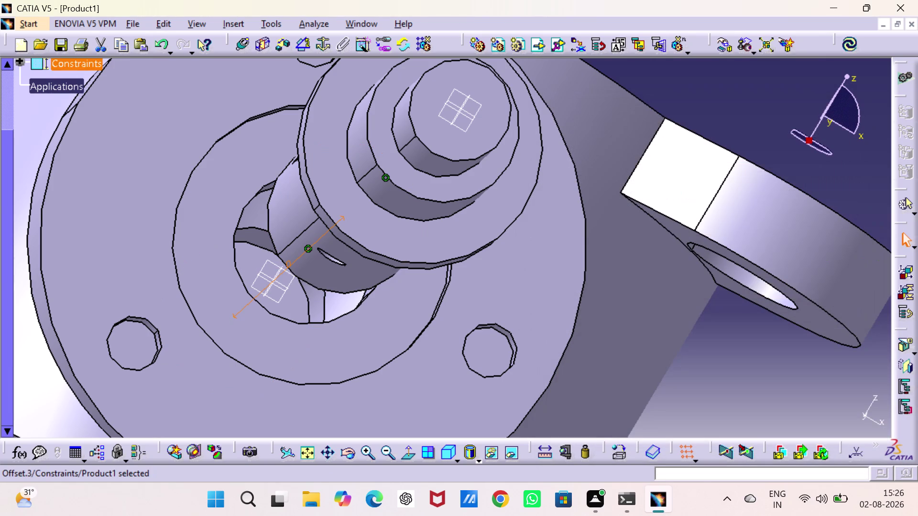
Update all constraints and orbit into the valve body's interior.
click(850, 47)
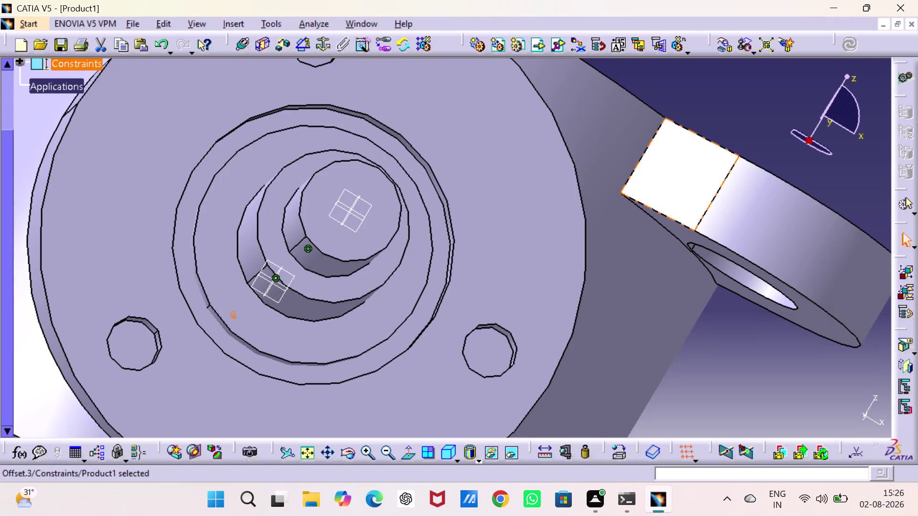
click(747, 108)
middle_drag(618, 292, 609, 294)
drag(617, 293, 609, 294)
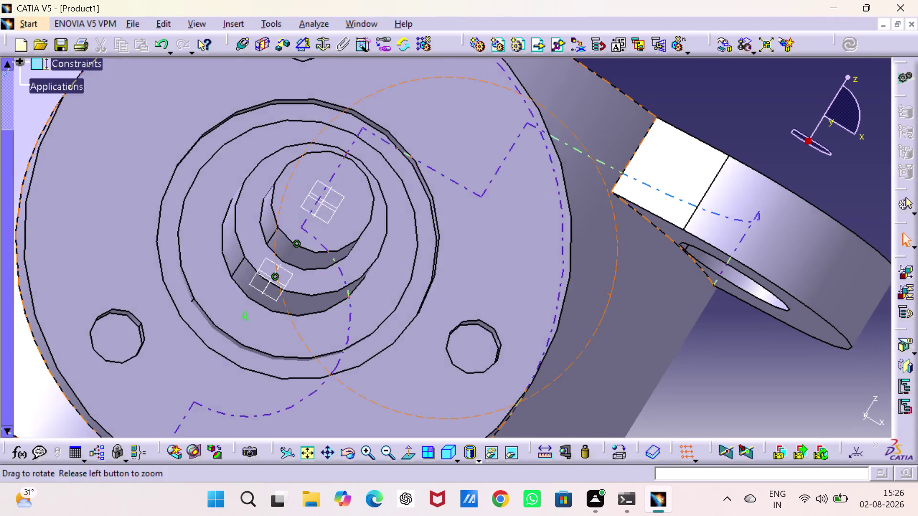
middle_drag(609, 293, 366, 368)
drag(609, 293, 365, 369)
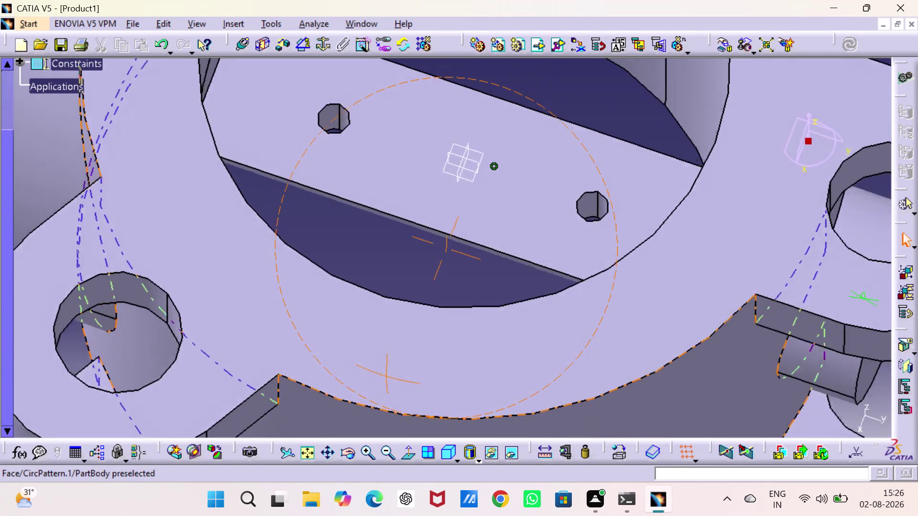
middle_drag(365, 369, 413, 389)
drag(365, 369, 413, 389)
Inspect the shaft and the body's side hole, then fit the whole assembly in view.
scroll(down, 3)
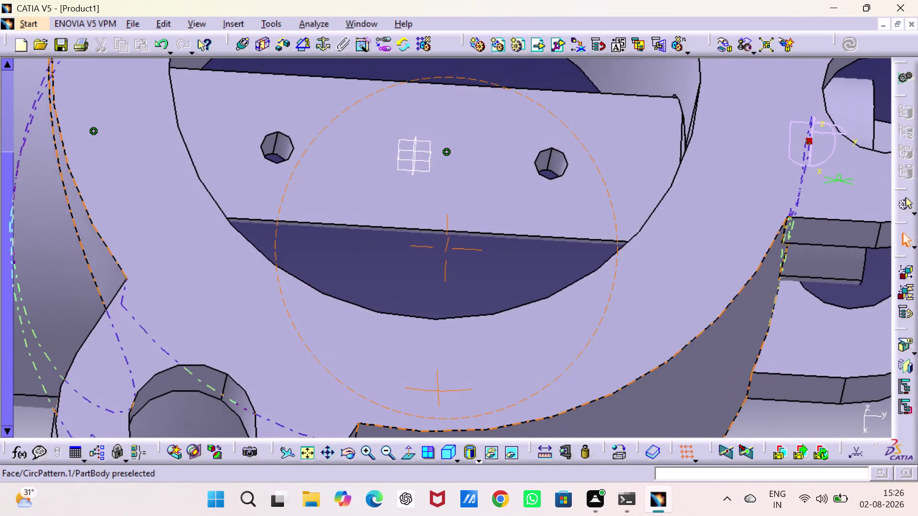
middle_drag(414, 388, 460, 373)
drag(413, 389, 460, 374)
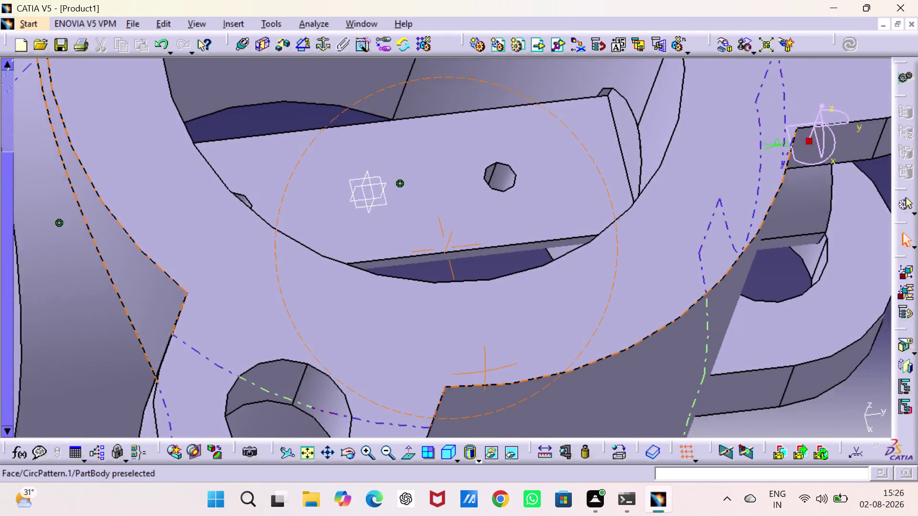
middle_drag(460, 373, 537, 362)
drag(460, 374, 537, 362)
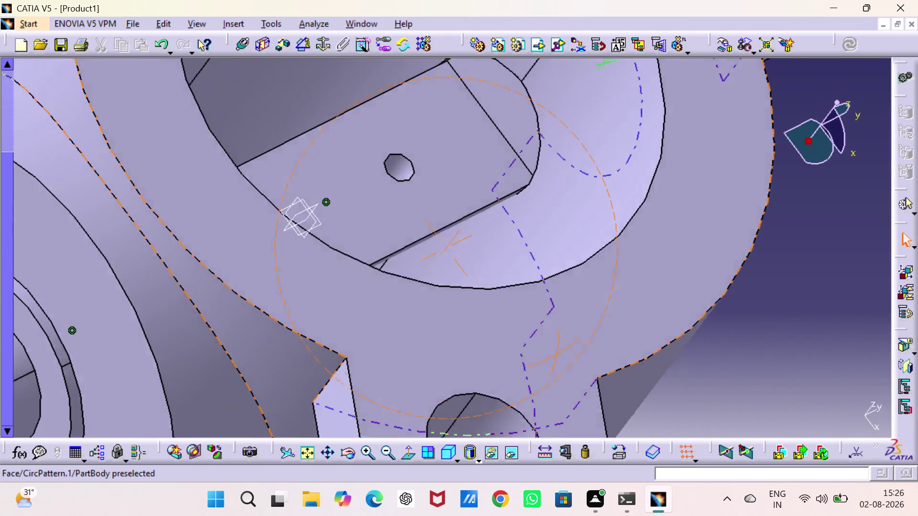
drag(537, 362, 522, 307)
middle_drag(537, 362, 521, 307)
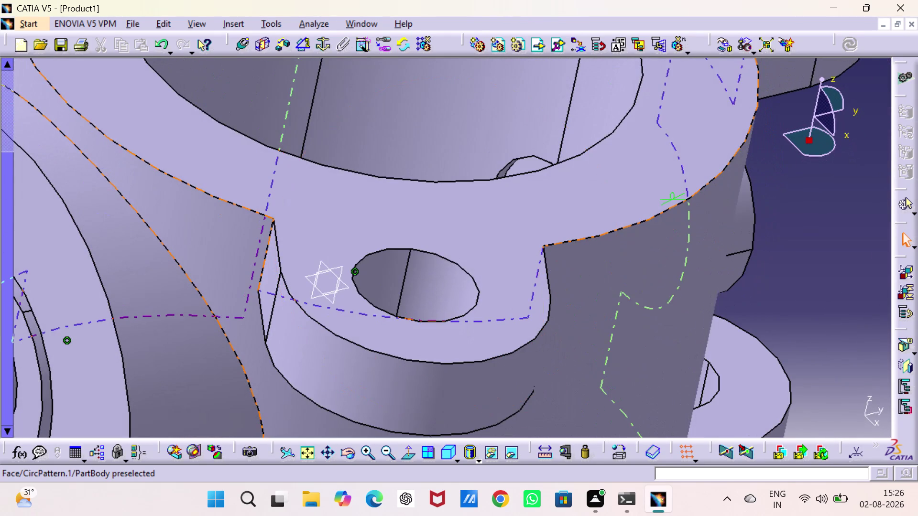
click(447, 450)
click(315, 451)
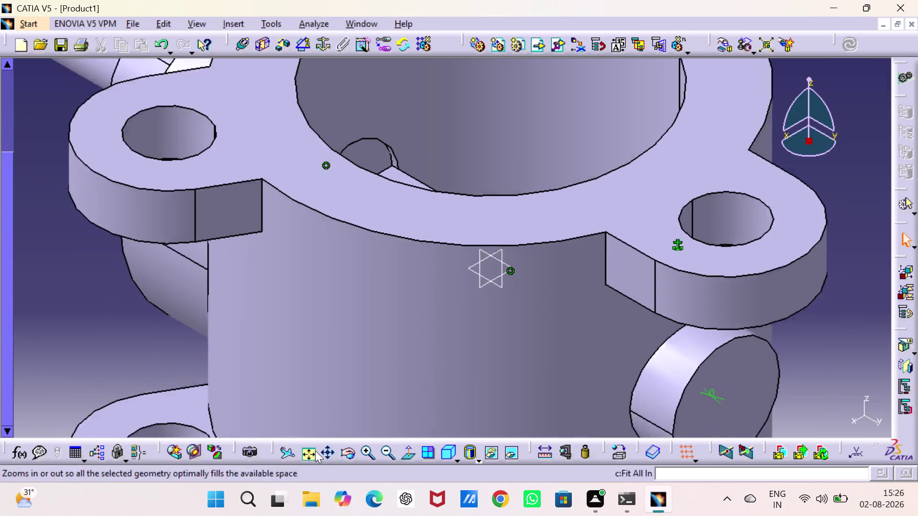
click(604, 265)
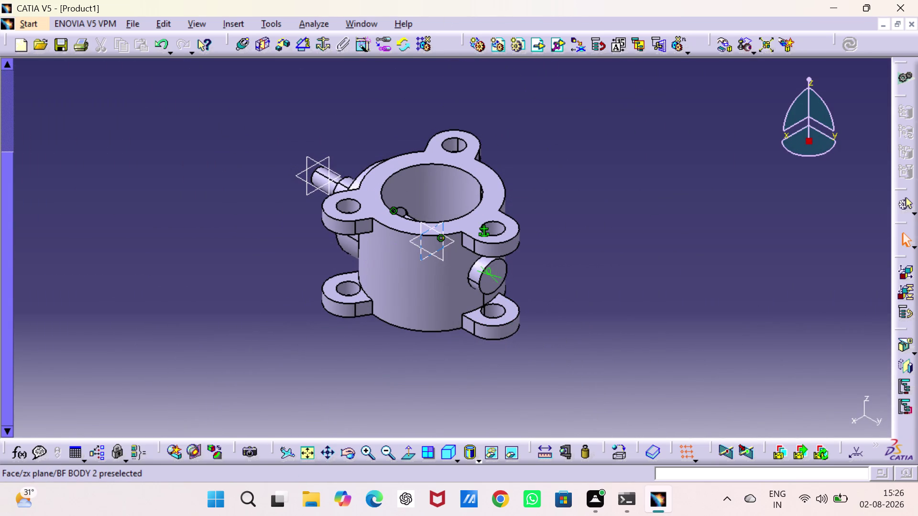
Hide the shaft's zx and yz reference planes and scroll the tree back into view.
click(316, 164)
right_click(316, 165)
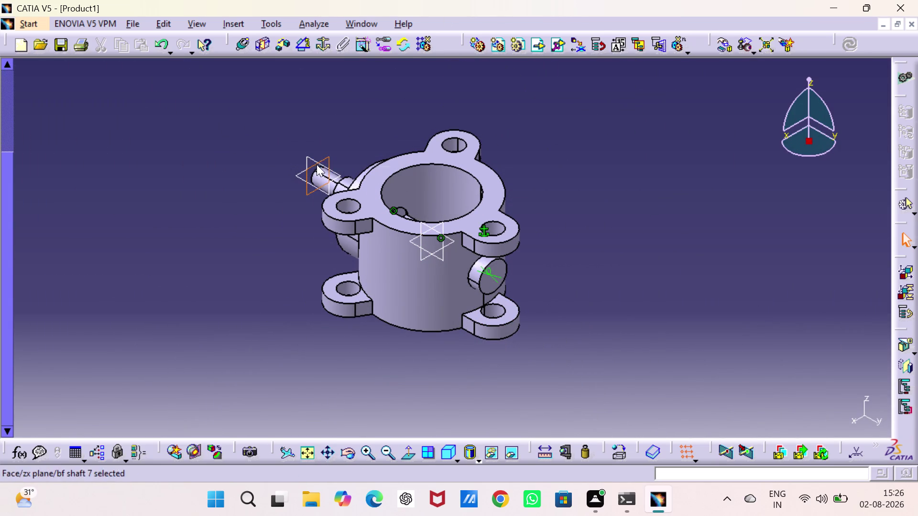
click(367, 210)
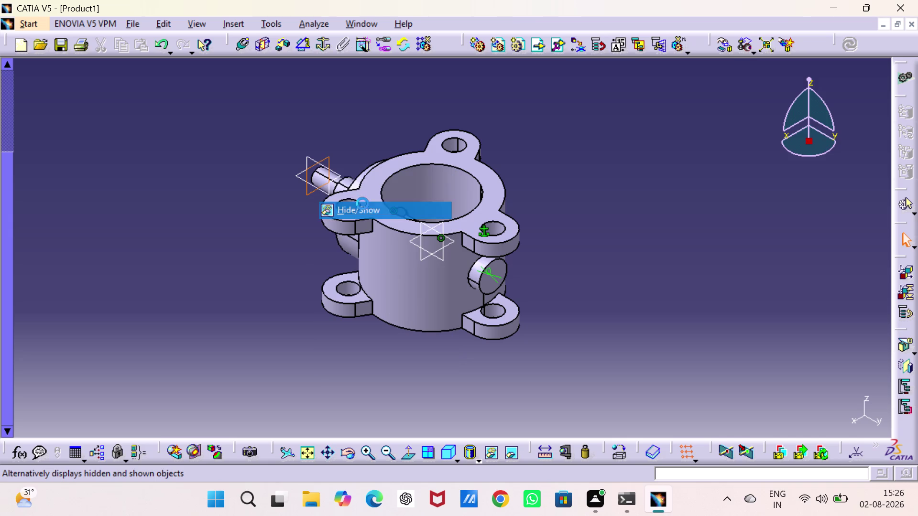
click(315, 162)
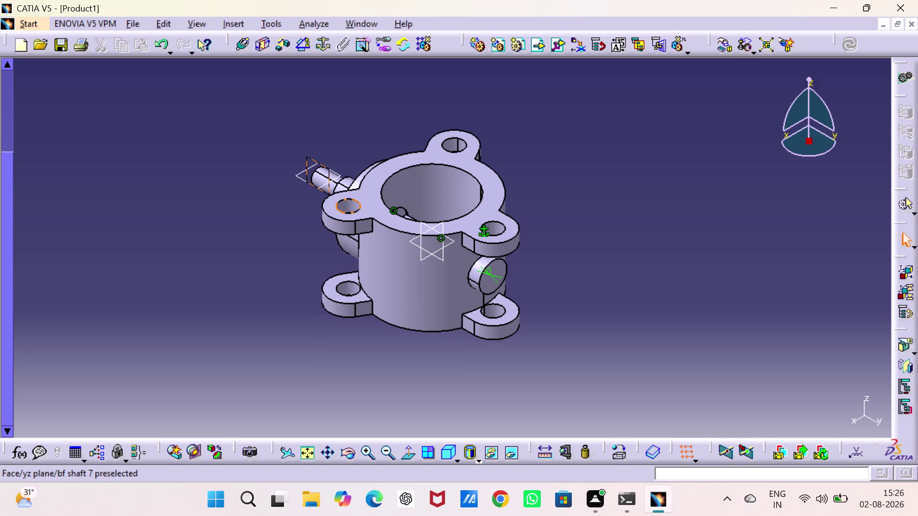
click(297, 174)
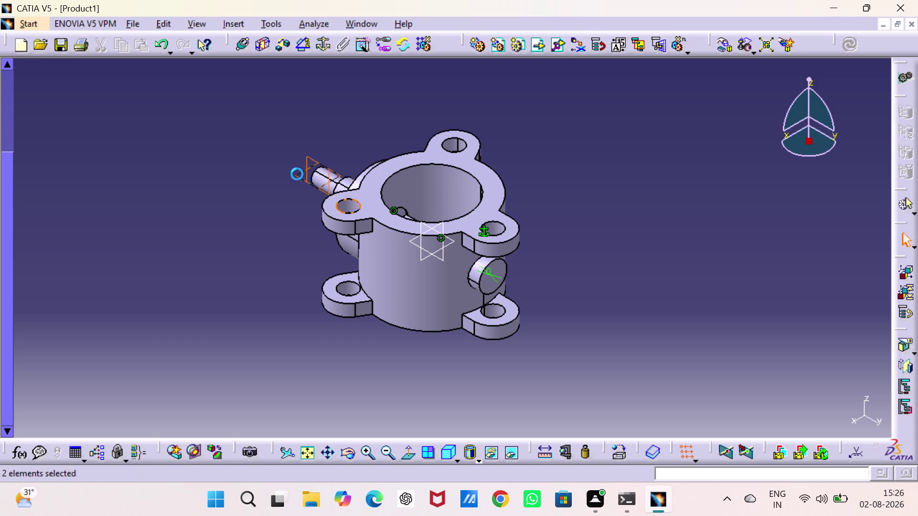
right_click(297, 174)
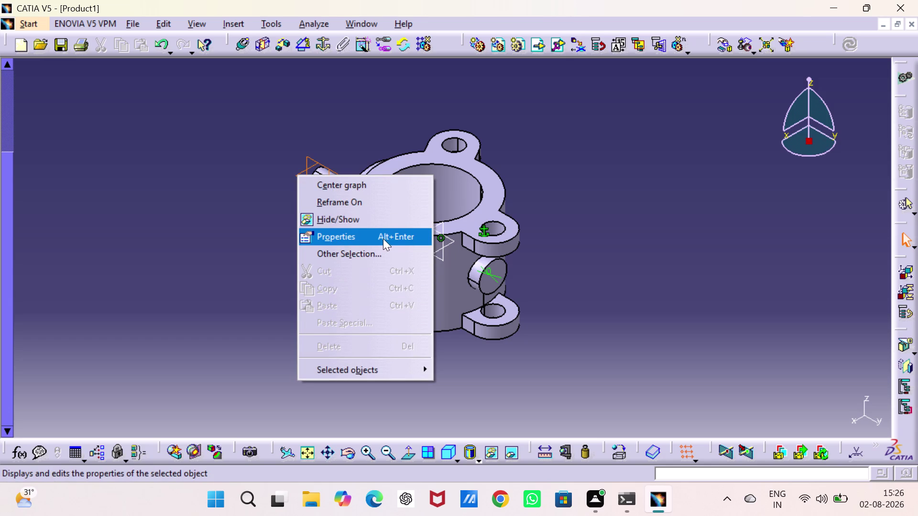
click(379, 221)
click(226, 243)
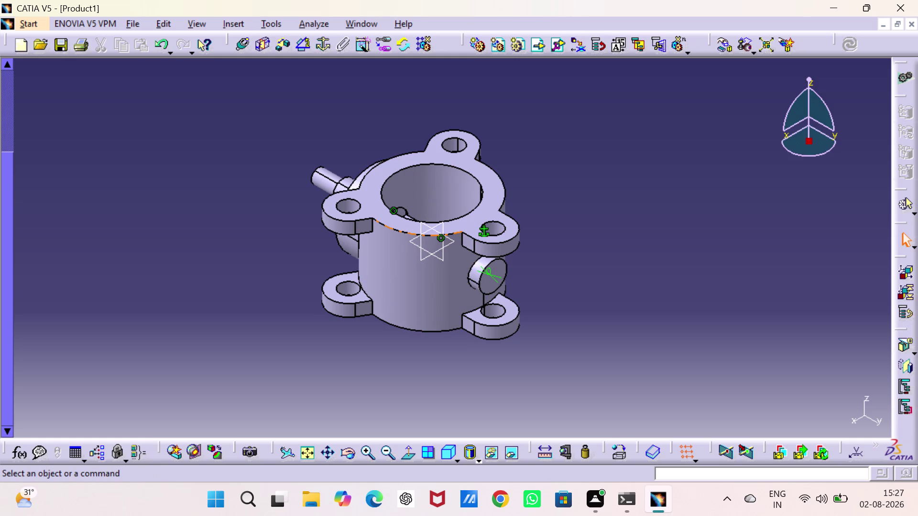
scroll(up, 3)
scroll(up, 3)
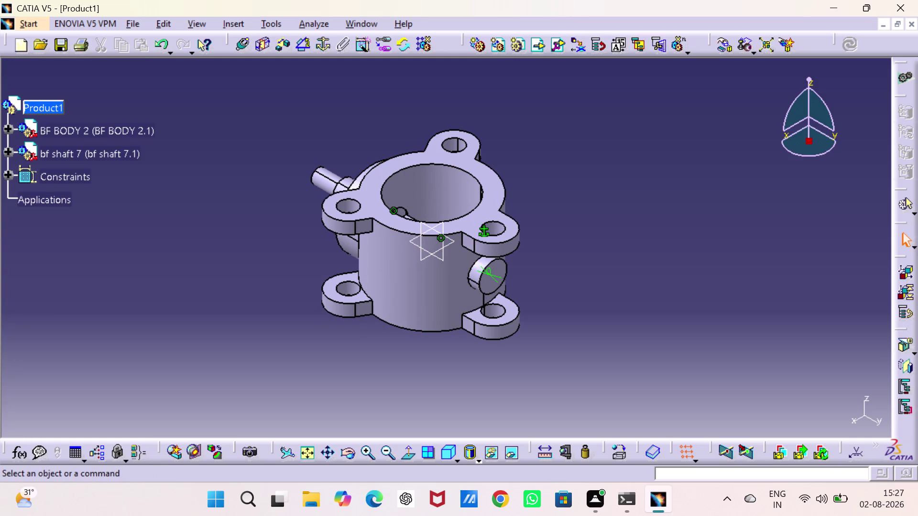
right_click(96, 150)
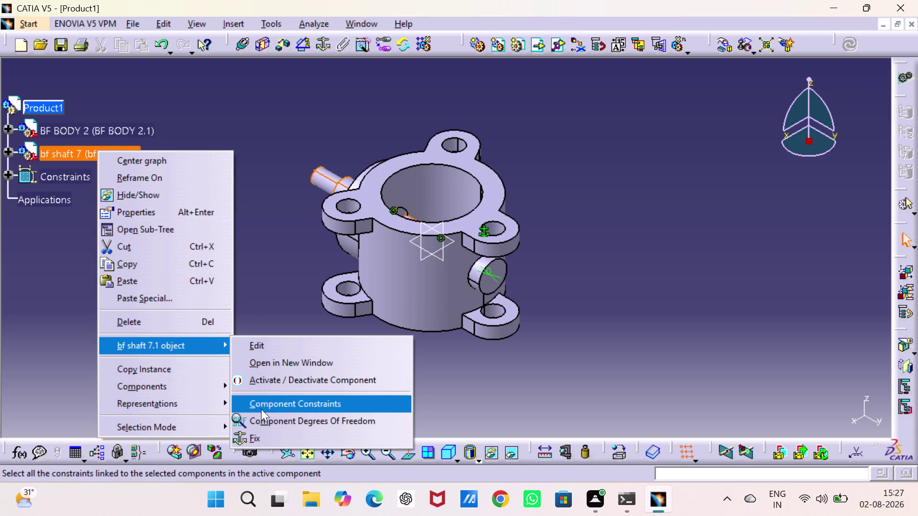
click(261, 416)
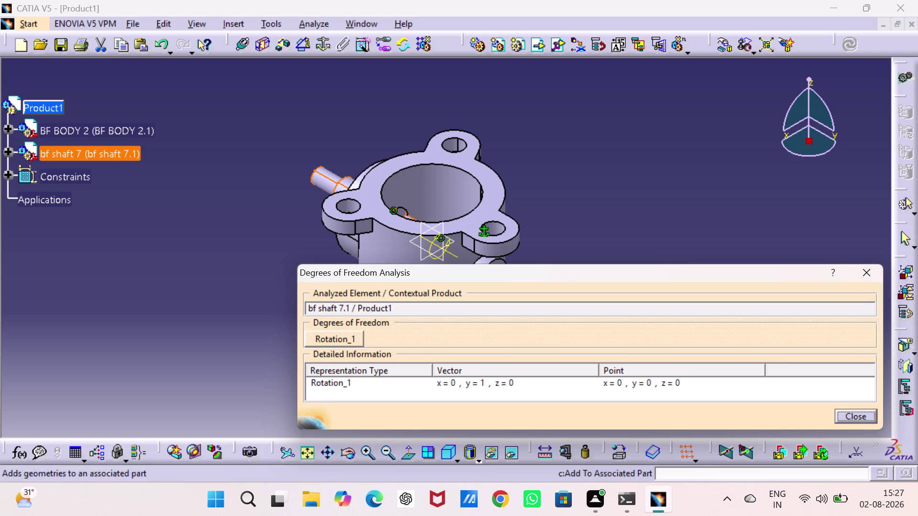
click(863, 415)
drag(701, 189, 697, 190)
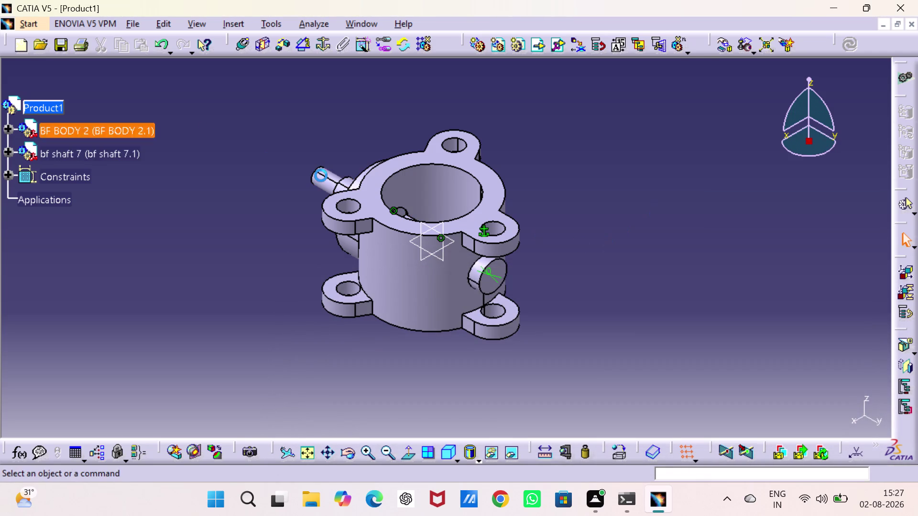
Constrain the shaft's yz plane at 90° to the body's zx plane (Angle.4).
click(7, 150)
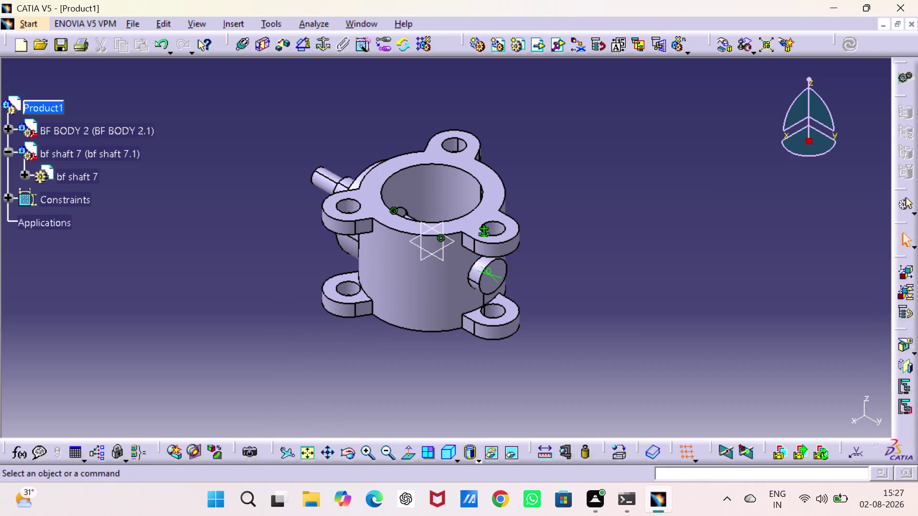
click(302, 50)
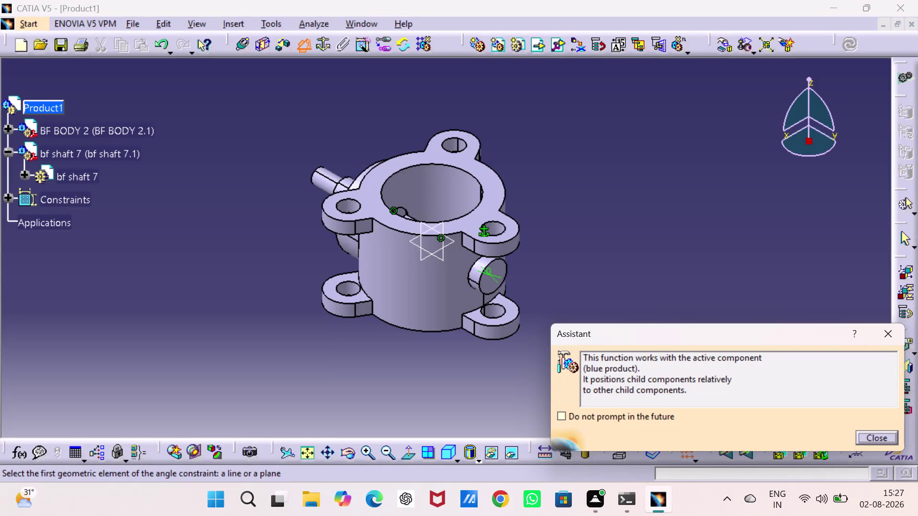
click(9, 125)
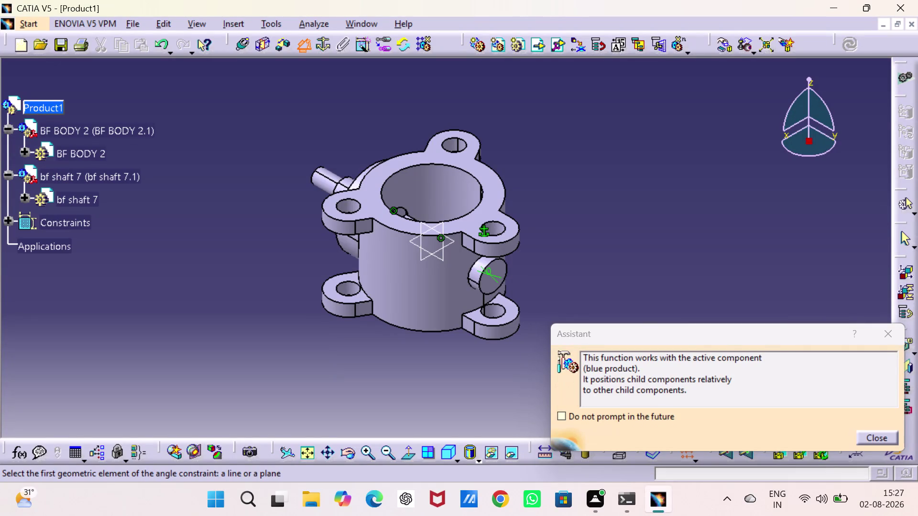
click(27, 151)
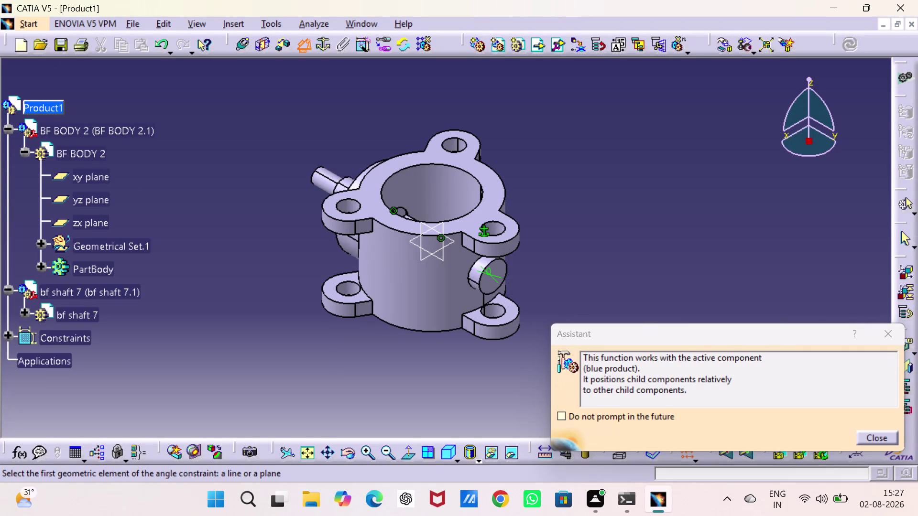
click(25, 312)
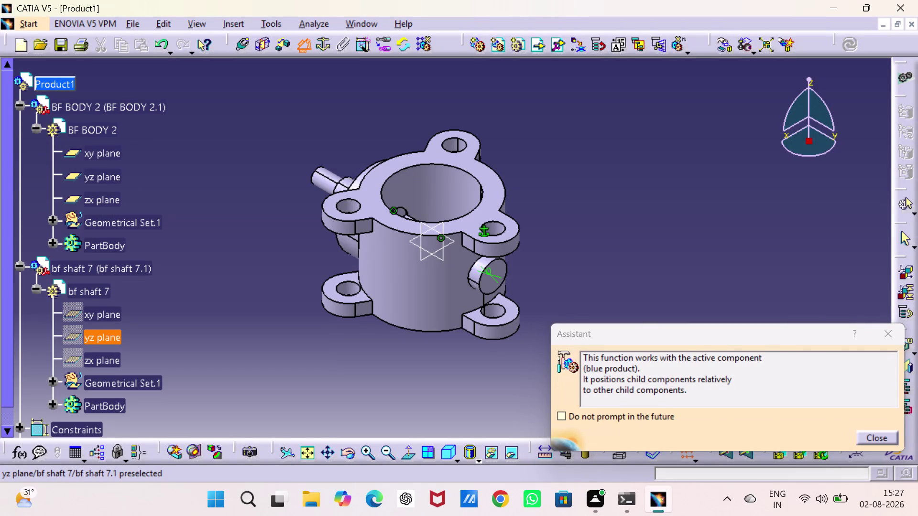
click(100, 338)
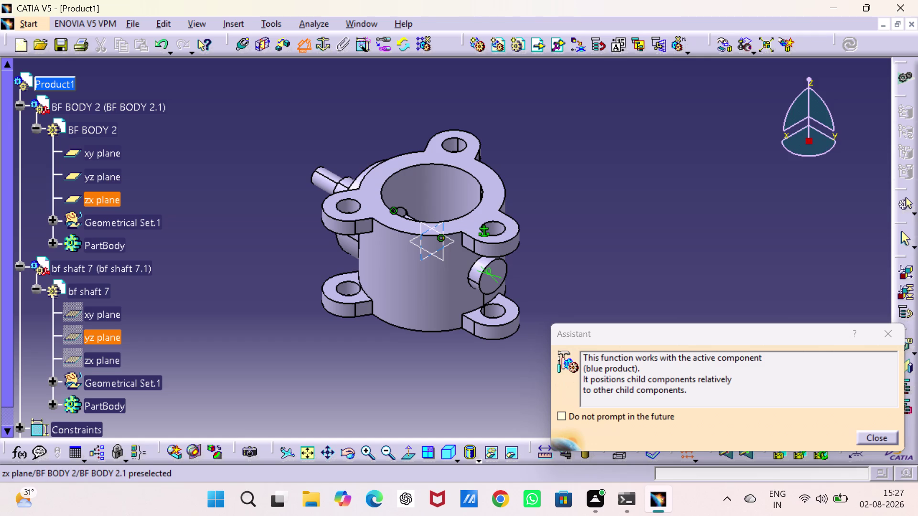
click(103, 202)
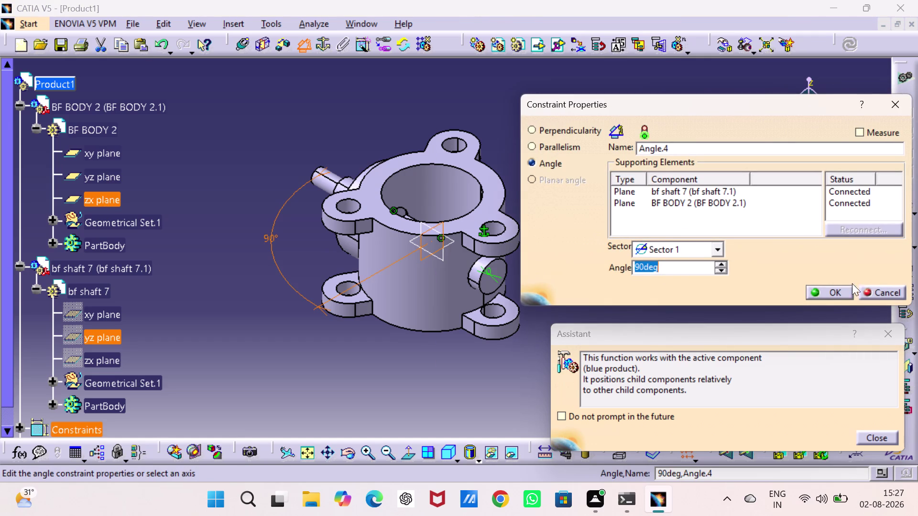
click(831, 291)
click(663, 277)
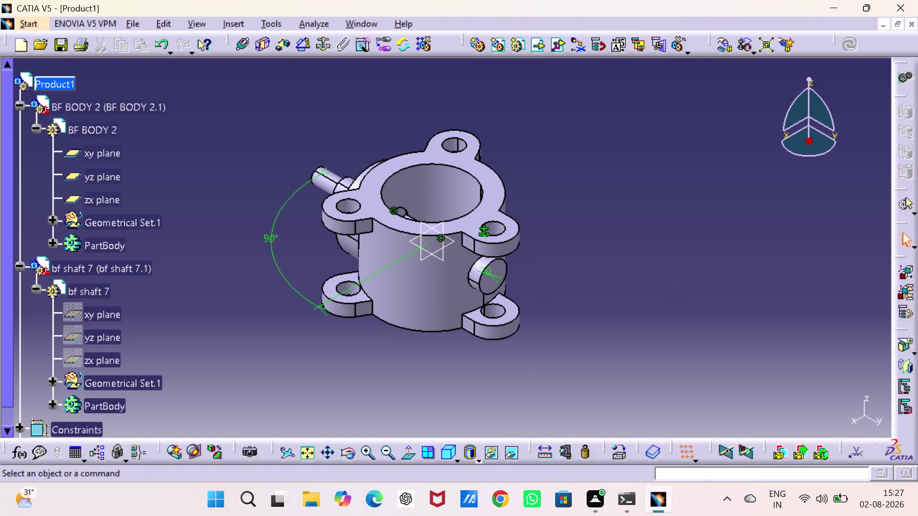
Check the remaining degrees of freedom of bf shaft 7.1.
right_click(122, 273)
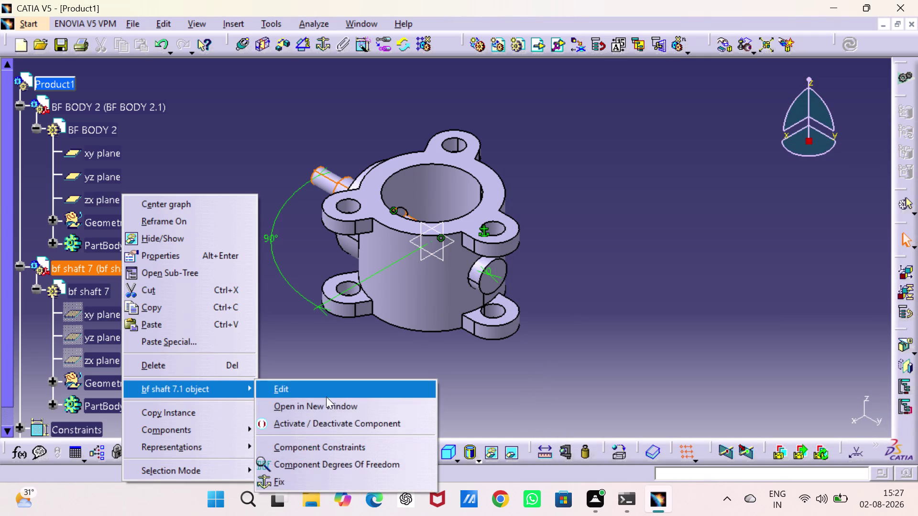
click(332, 458)
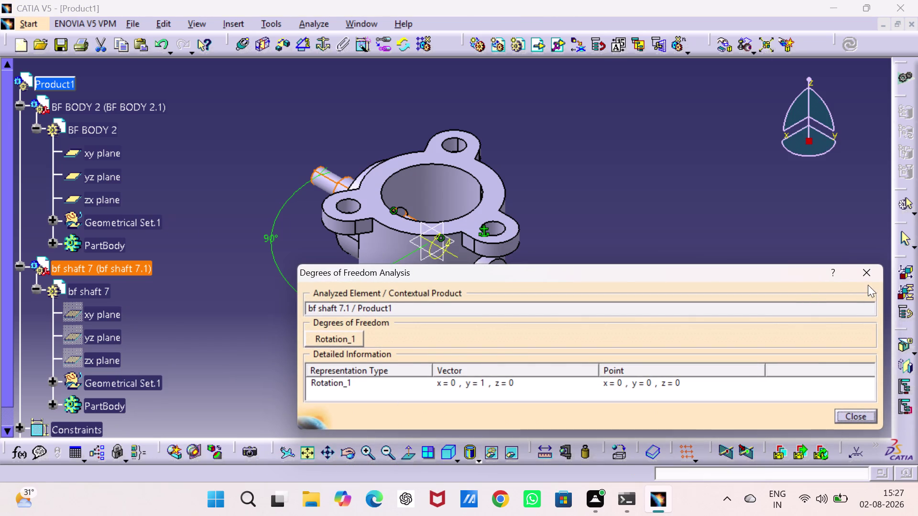
click(870, 270)
click(771, 224)
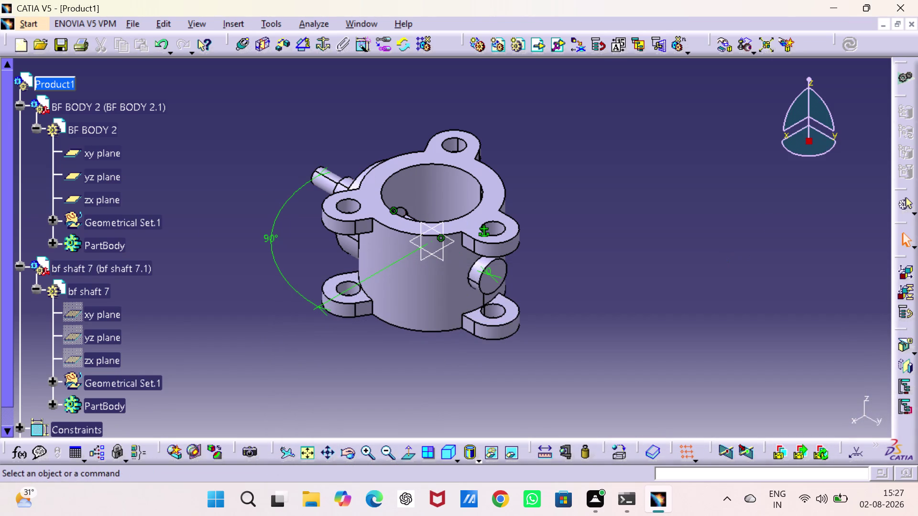
Constrain the shaft's yz plane at 0° to the body's yz plane (Angle.5).
click(108, 343)
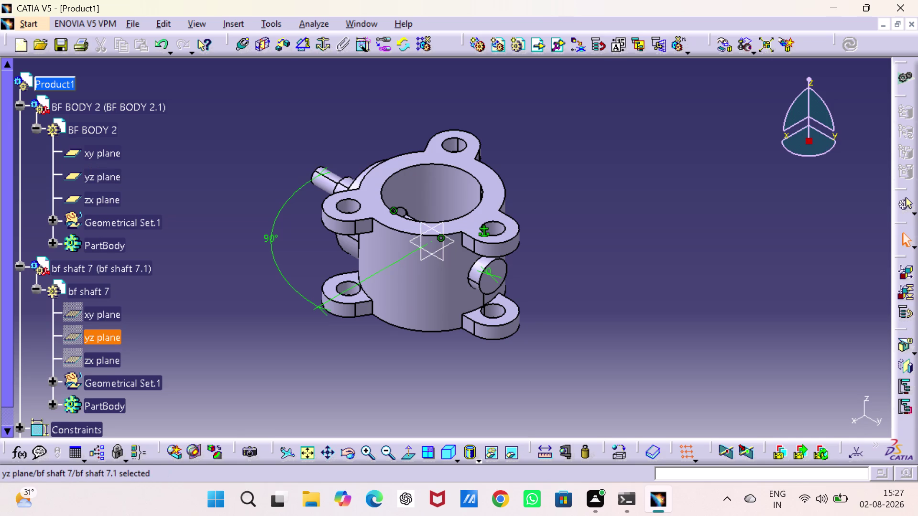
click(302, 45)
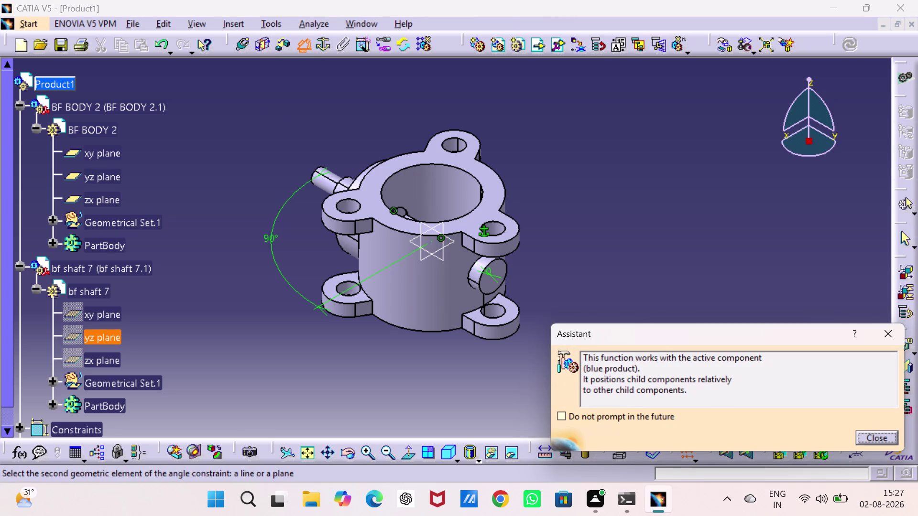
click(108, 183)
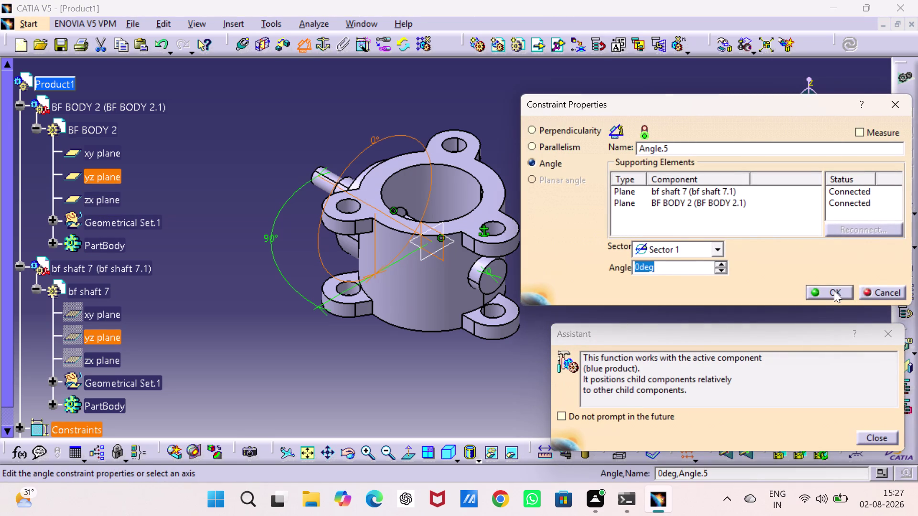
click(827, 292)
click(678, 259)
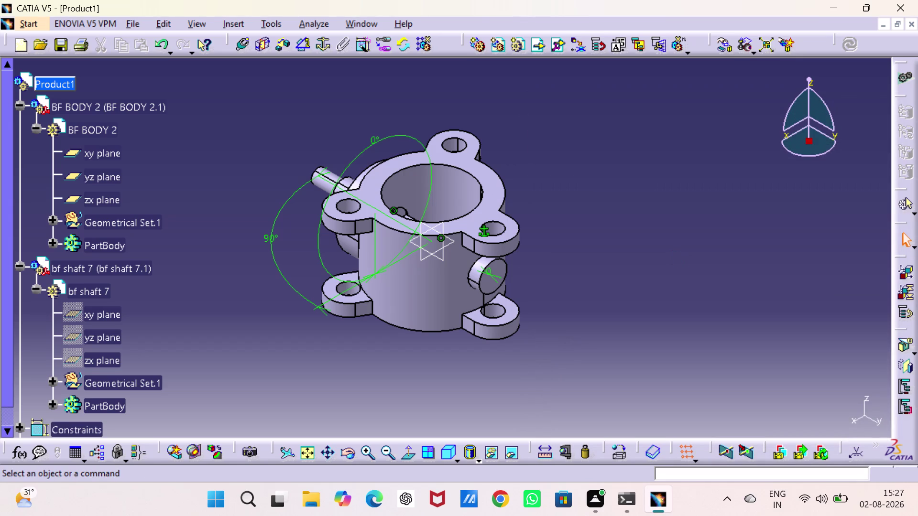
right_click(116, 271)
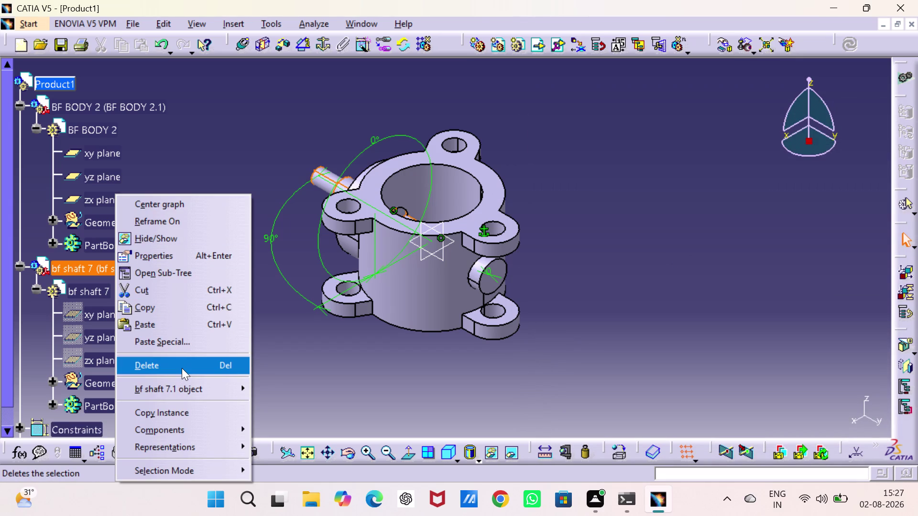
click(182, 368)
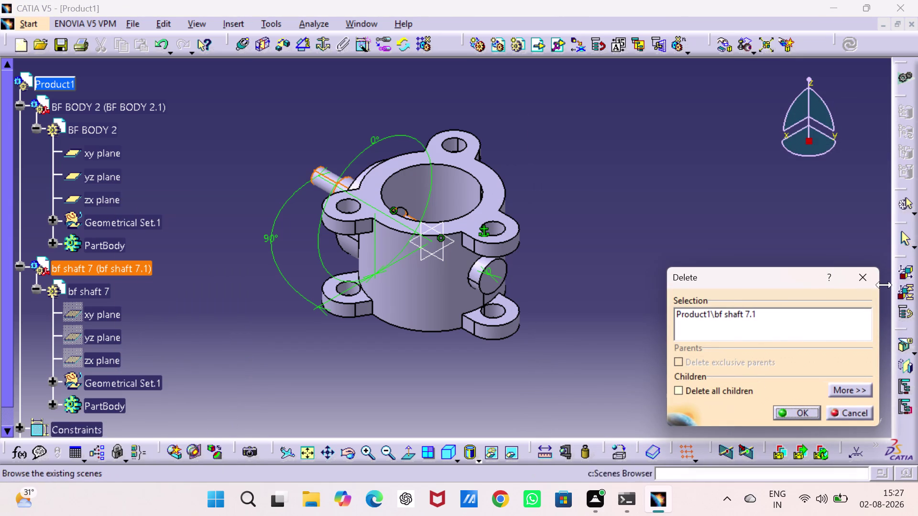
click(855, 282)
right_click(94, 269)
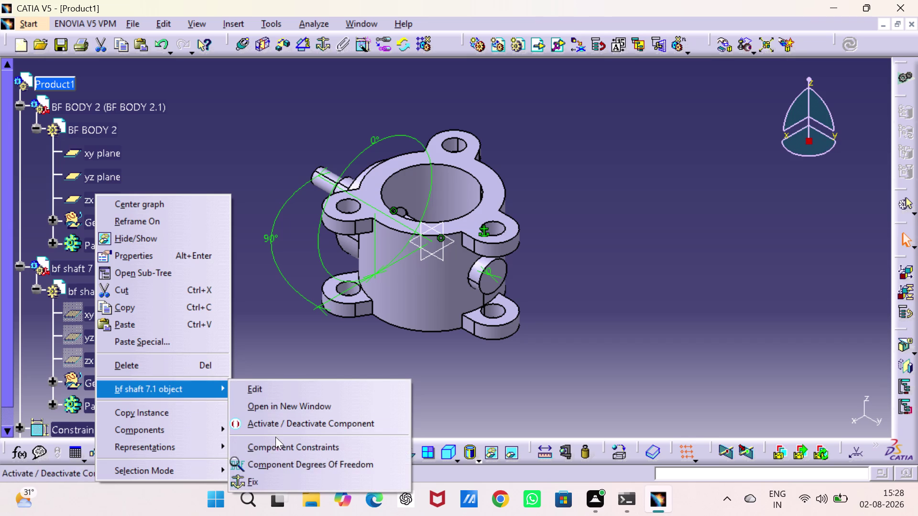
click(279, 462)
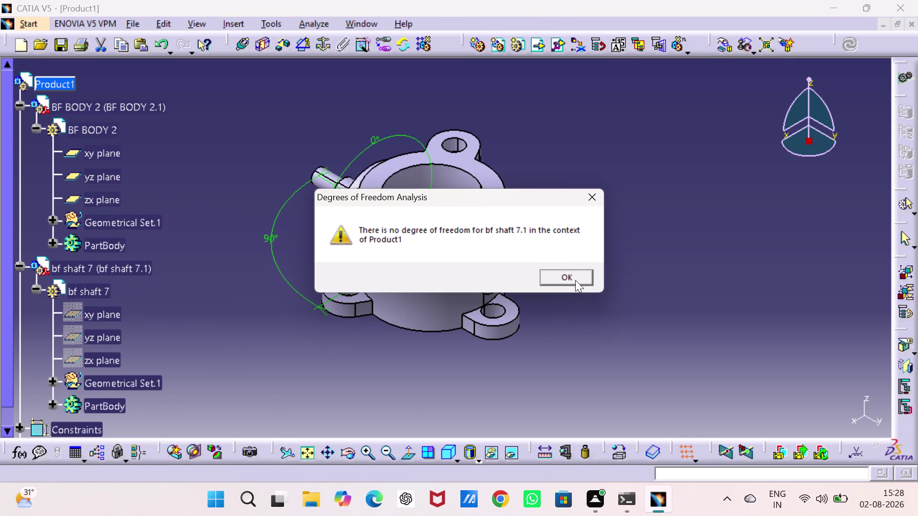
double_click(575, 280)
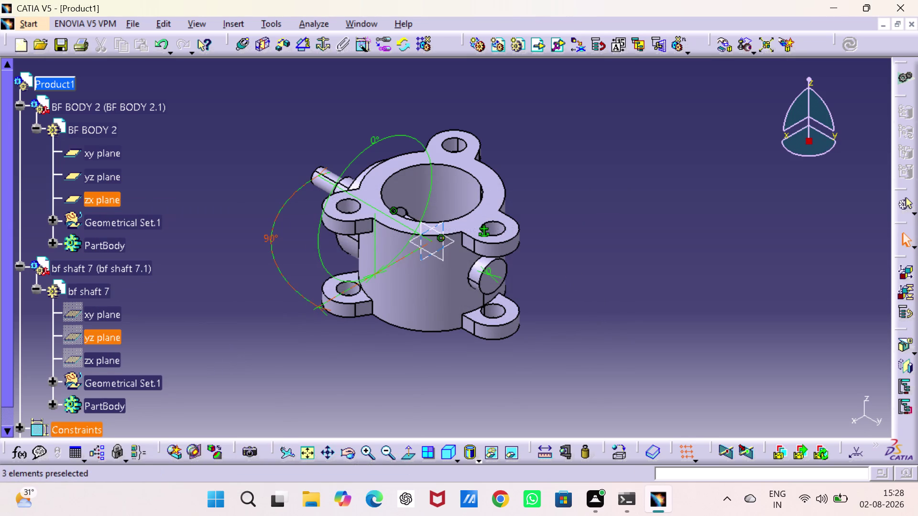
Hide the 90° and 0° angle constraint graphics with Hide/Show.
right_click(268, 237)
drag(313, 285, 315, 280)
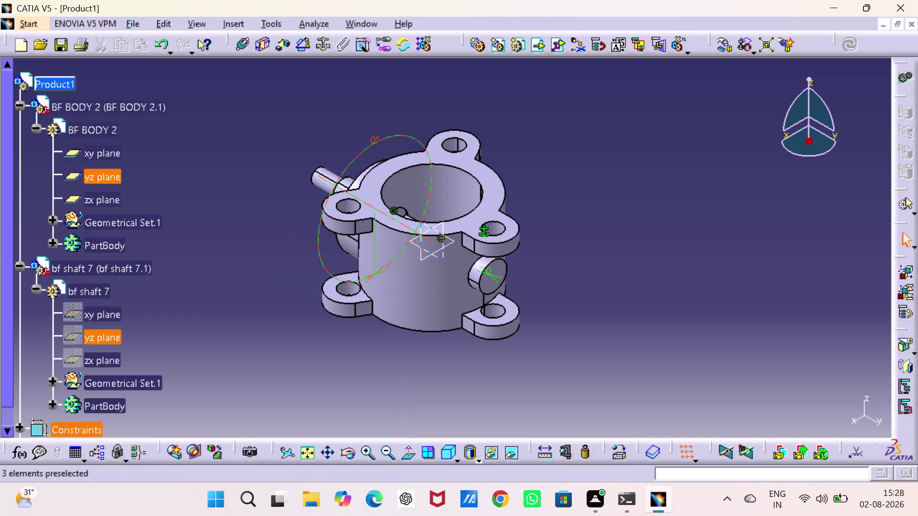
right_click(317, 239)
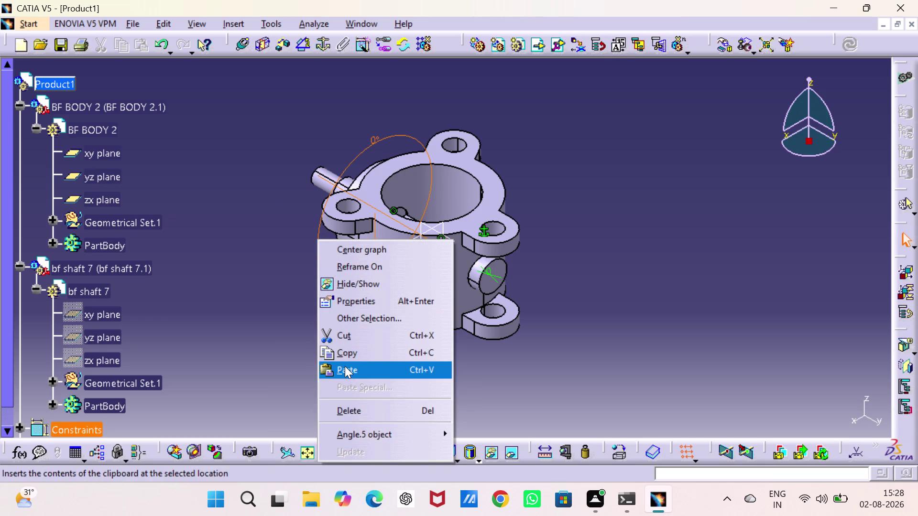
click(350, 292)
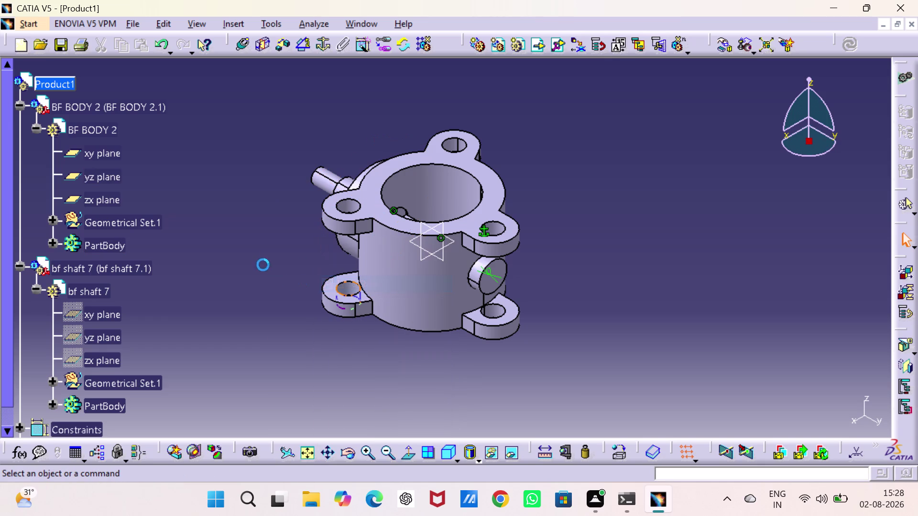
click(263, 261)
click(271, 250)
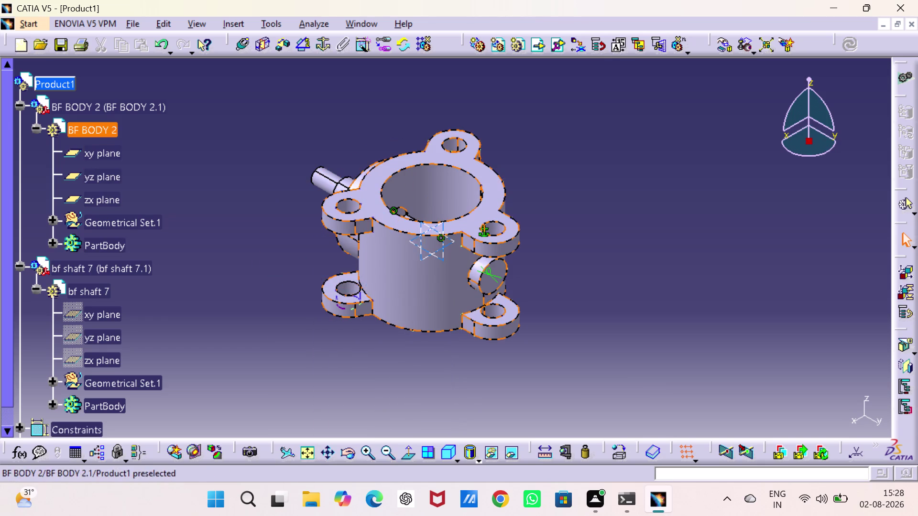
click(52, 73)
right_click(52, 73)
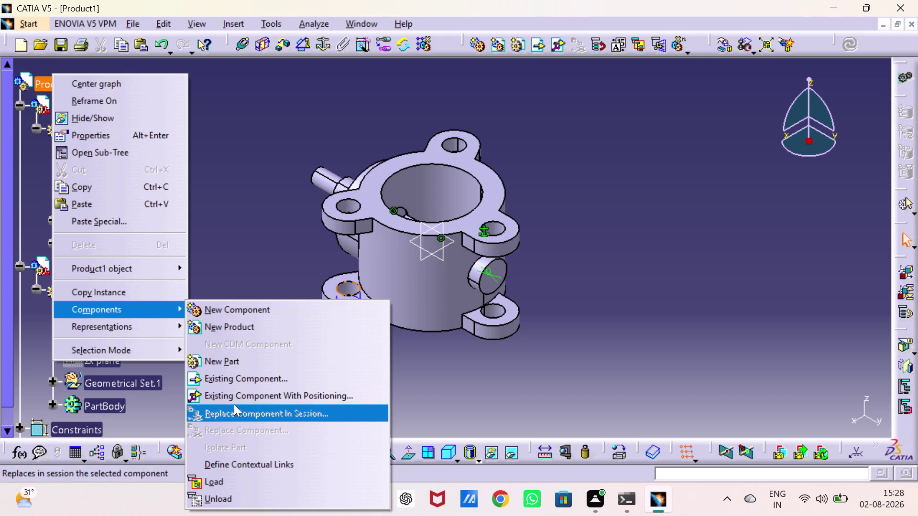
Insert BF RETAINER 5 from the Butterfly assy Parts folder into Product1 as an existing component.
click(232, 396)
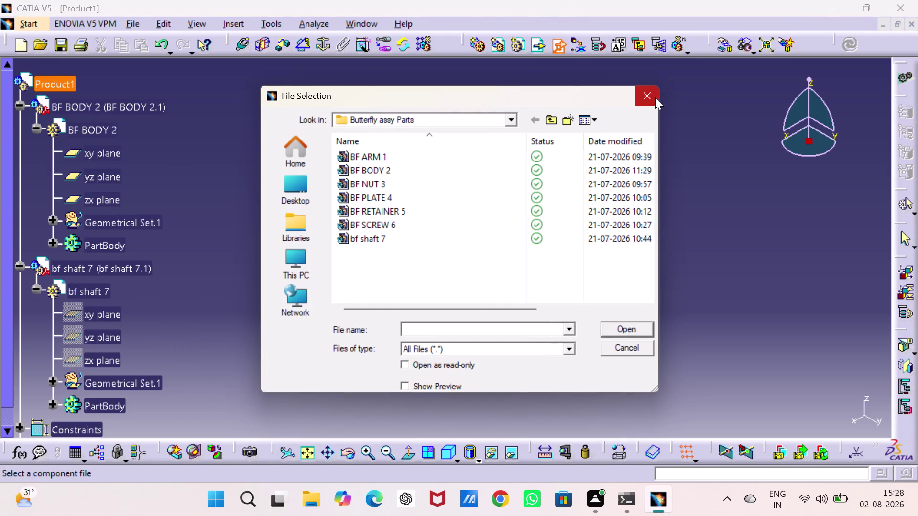
click(654, 97)
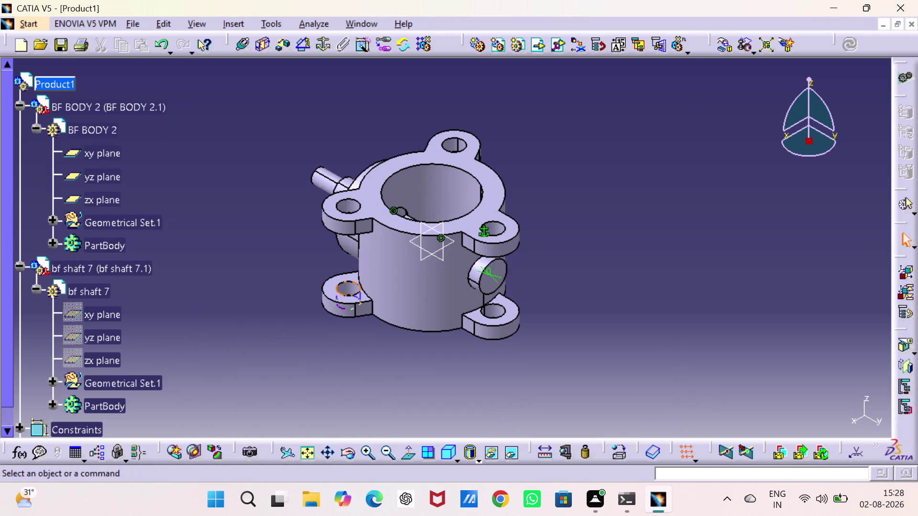
click(20, 105)
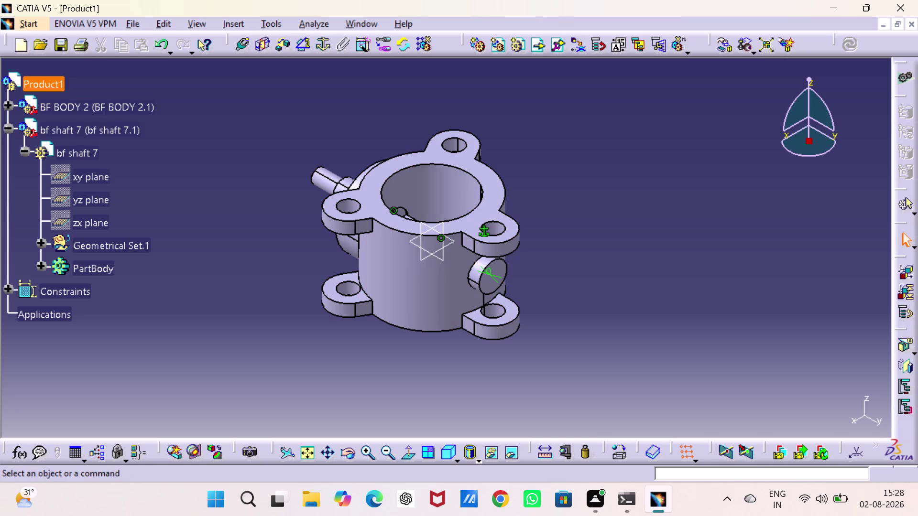
click(9, 125)
right_click(43, 80)
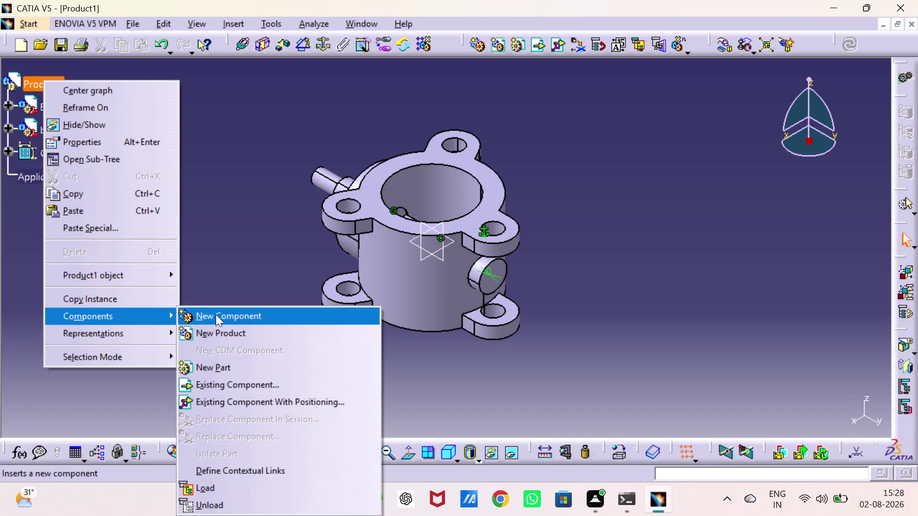
click(241, 388)
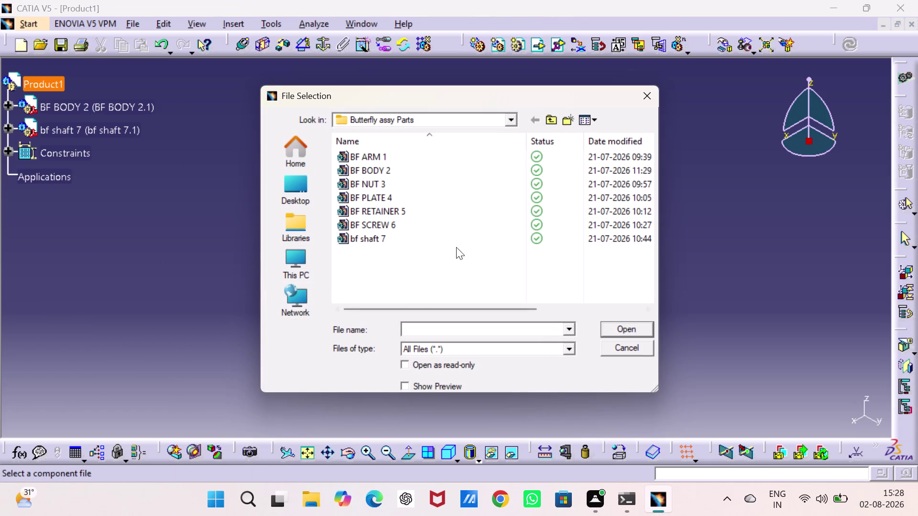
click(416, 214)
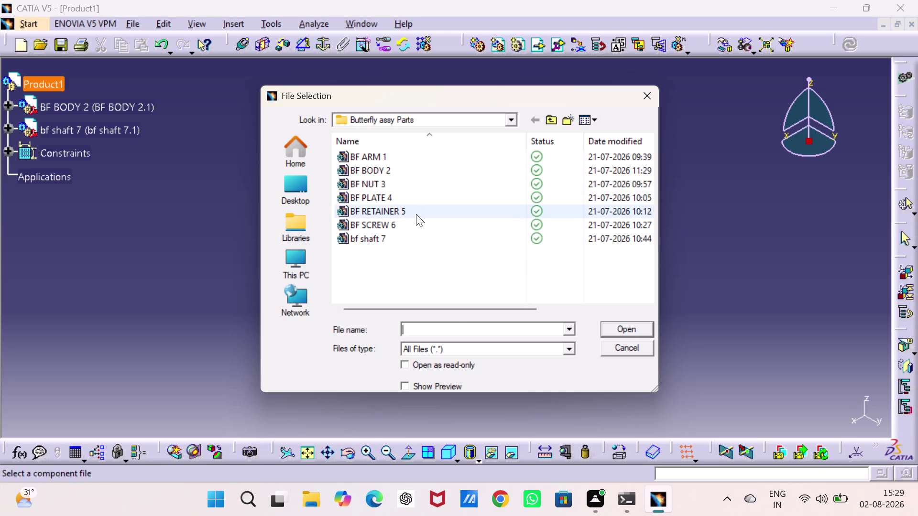
click(603, 330)
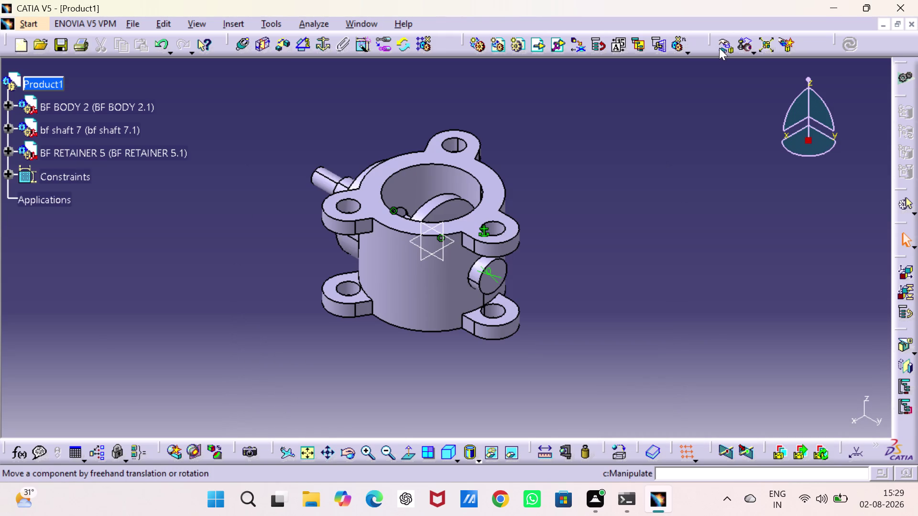
Slide BF RETAINER 5 along the Y axis out of the valve body.
click(719, 48)
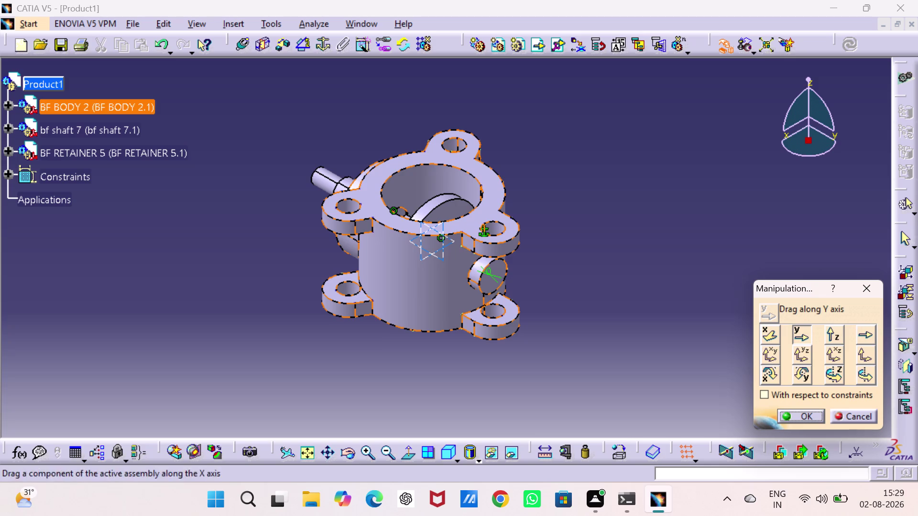
click(800, 333)
click(801, 333)
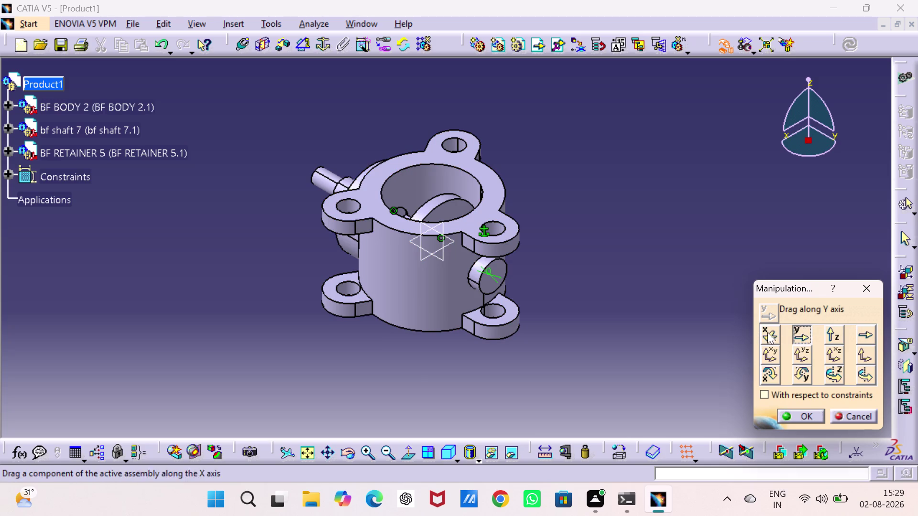
drag(447, 209, 292, 140)
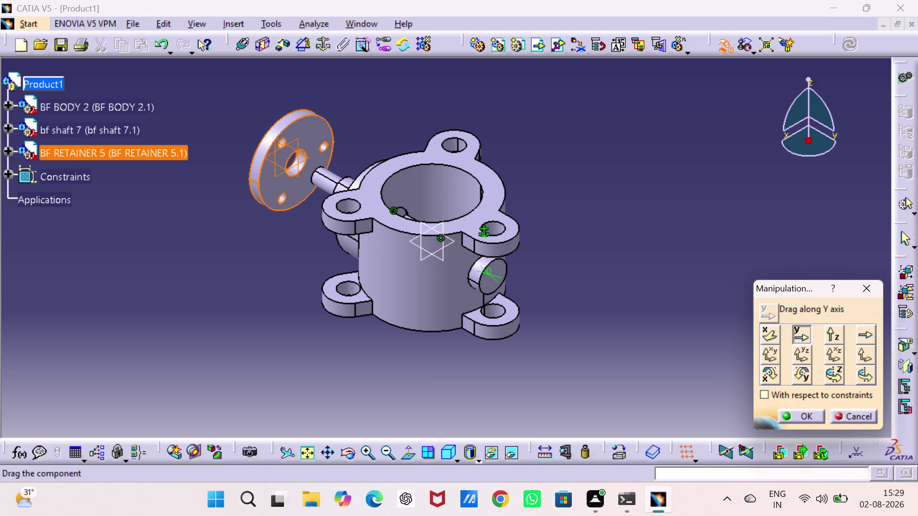
drag(293, 139, 288, 135)
drag(261, 304, 274, 286)
Reorient the view and accept the retainer's new position in Manipulation.
middle_drag(315, 227, 408, 279)
drag(315, 226, 407, 279)
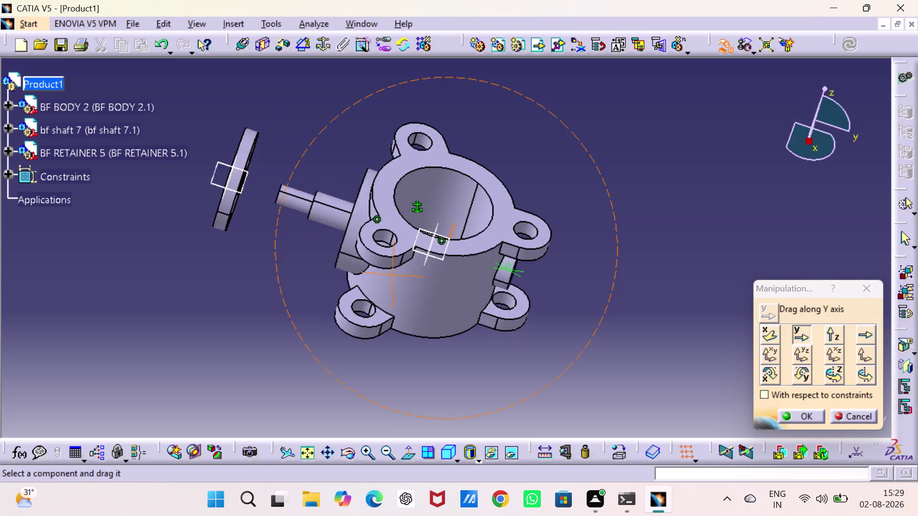
middle_drag(407, 279, 557, 303)
drag(407, 279, 556, 303)
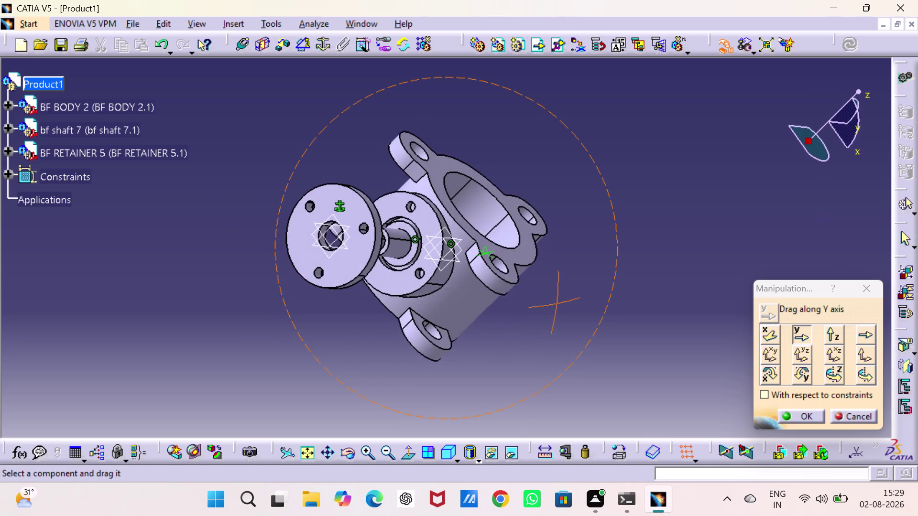
middle_drag(557, 303, 560, 277)
drag(557, 303, 560, 277)
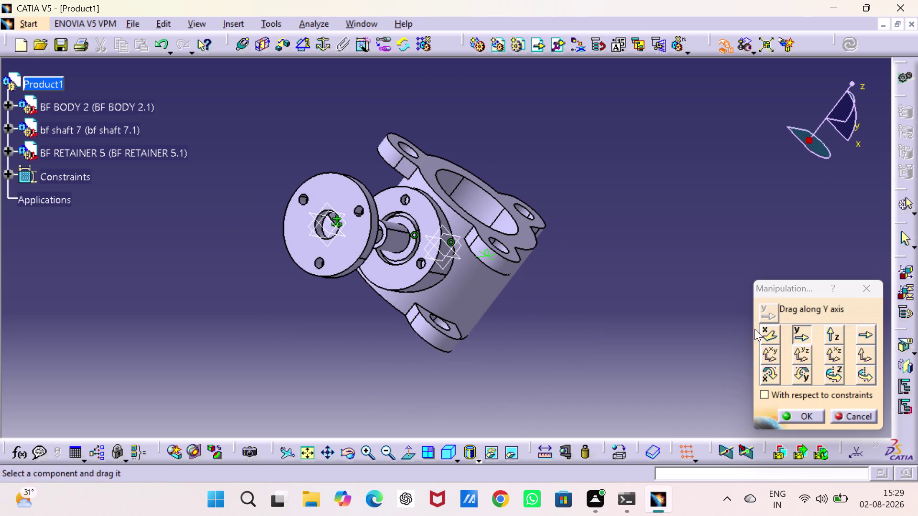
click(247, 249)
click(793, 415)
drag(286, 359, 286, 352)
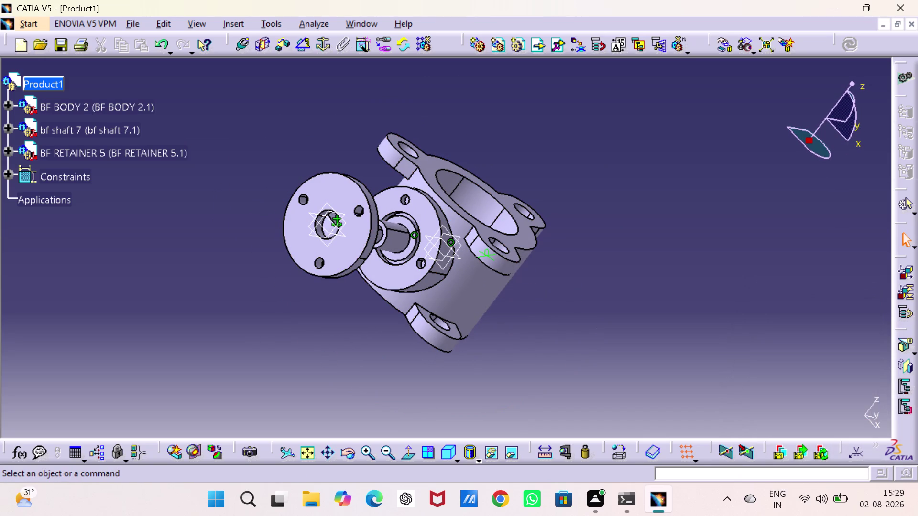
Select BF RETAINER 5 and check its context menu.
click(332, 234)
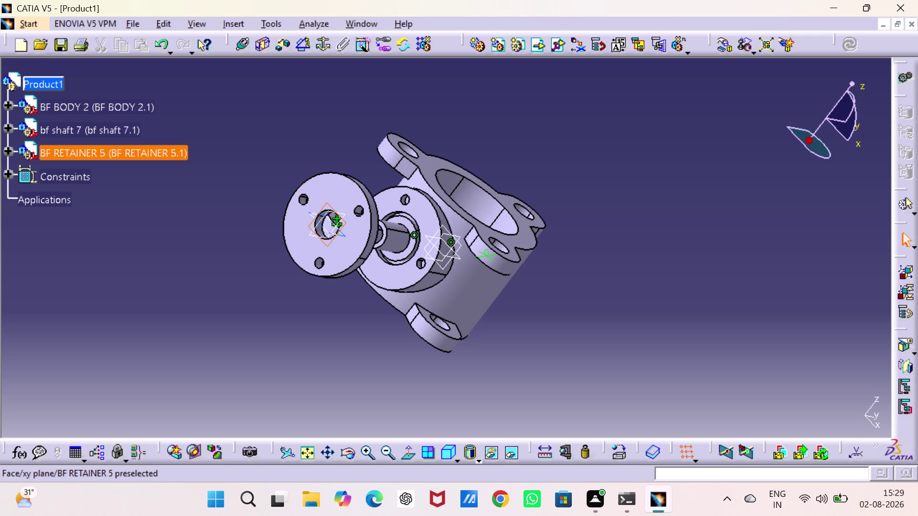
click(312, 214)
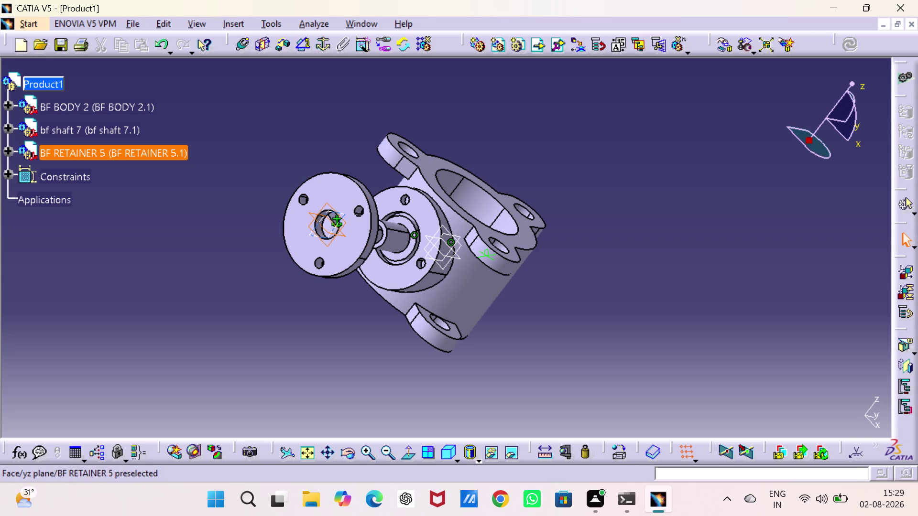
click(310, 236)
right_click(310, 236)
click(345, 282)
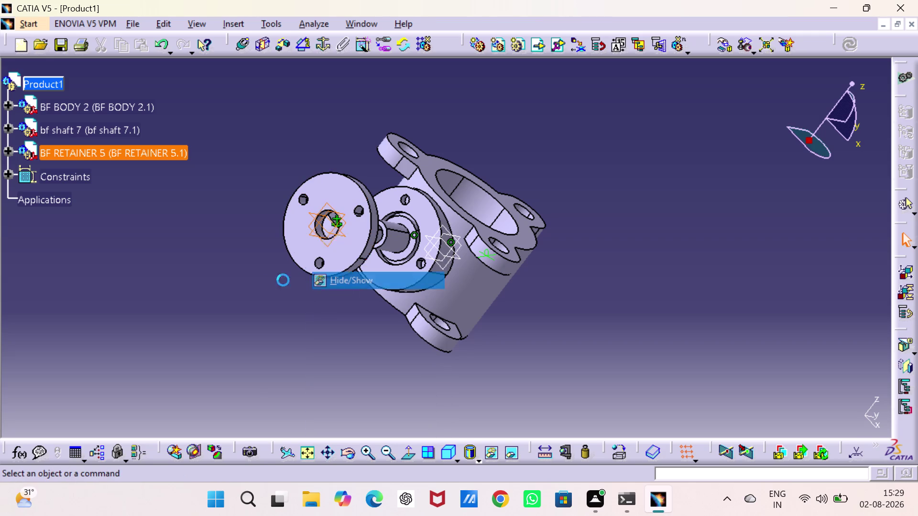
click(251, 281)
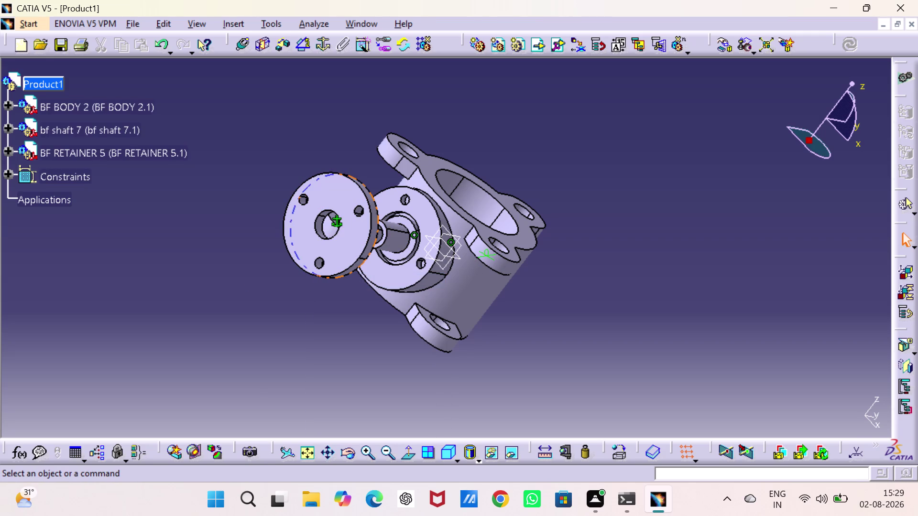
Drag the retainer farther from the valve body, in front of the shaft end.
middle_drag(438, 309, 485, 345)
drag(438, 309, 485, 345)
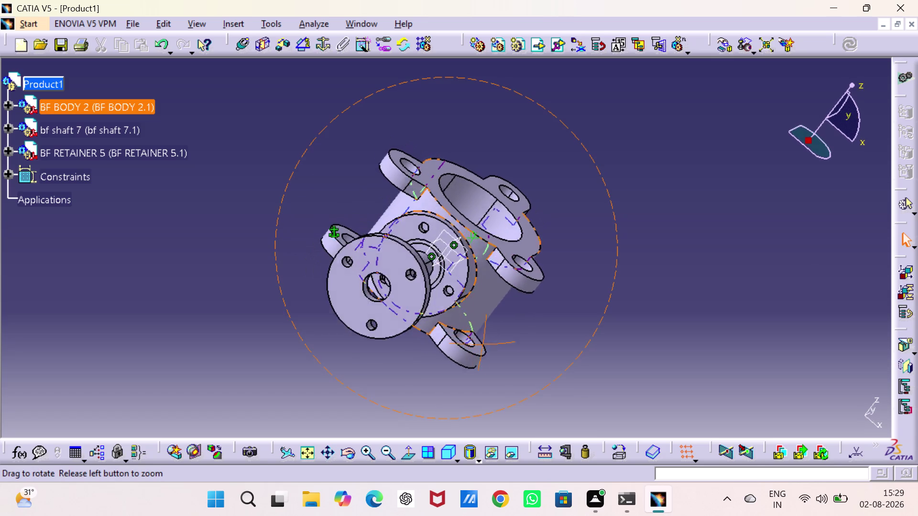
middle_drag(485, 345, 475, 332)
drag(485, 345, 475, 332)
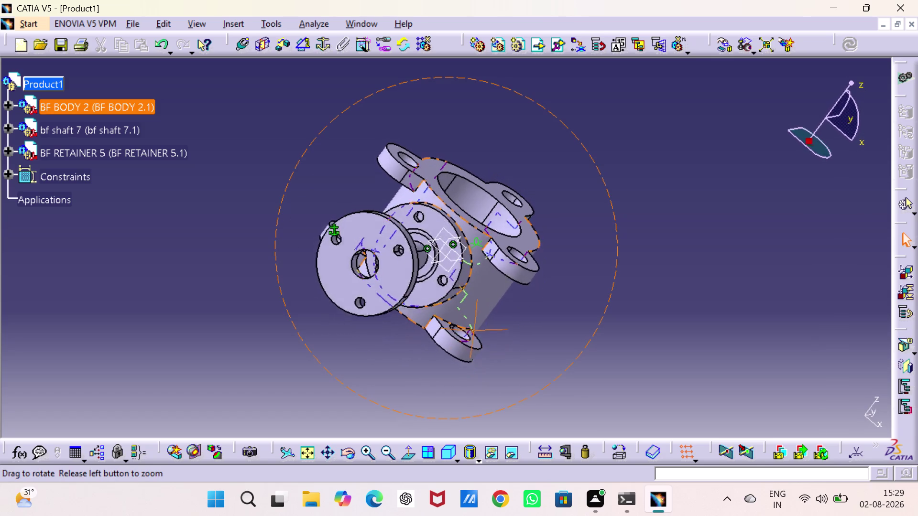
middle_drag(475, 332, 412, 320)
drag(475, 332, 410, 321)
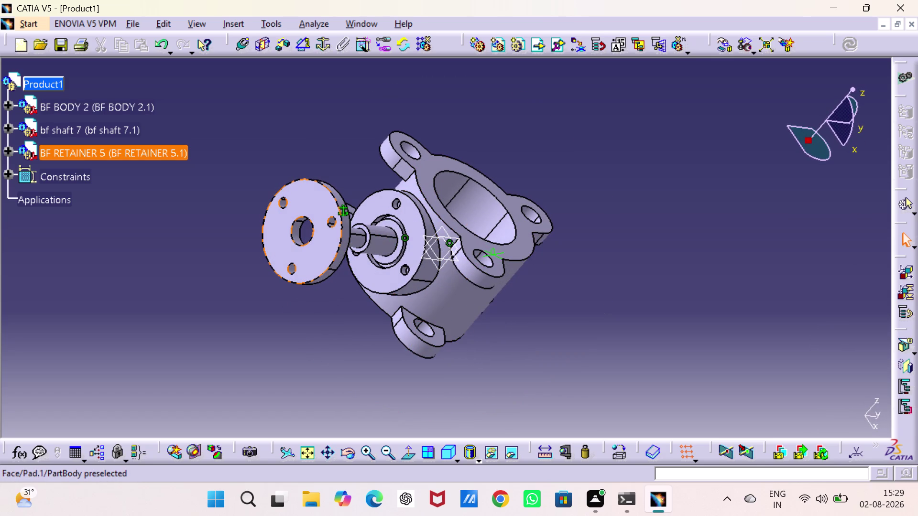
drag(309, 187, 328, 279)
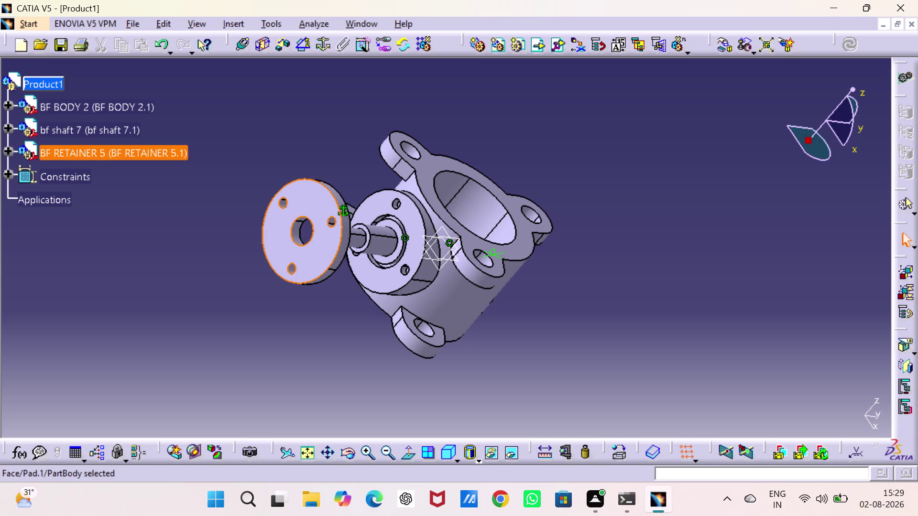
drag(328, 279, 327, 208)
click(305, 325)
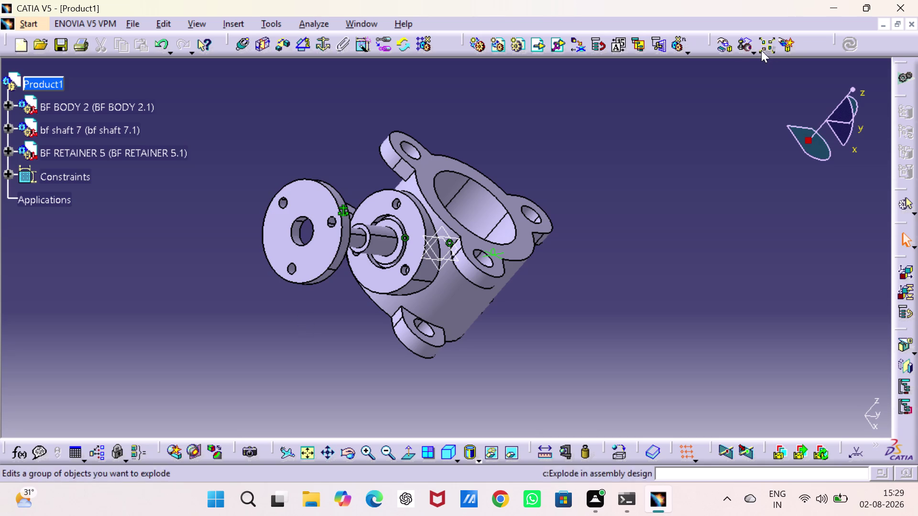
Swing BF RETAINER 5 around the Z axis to the far side of the body.
click(721, 49)
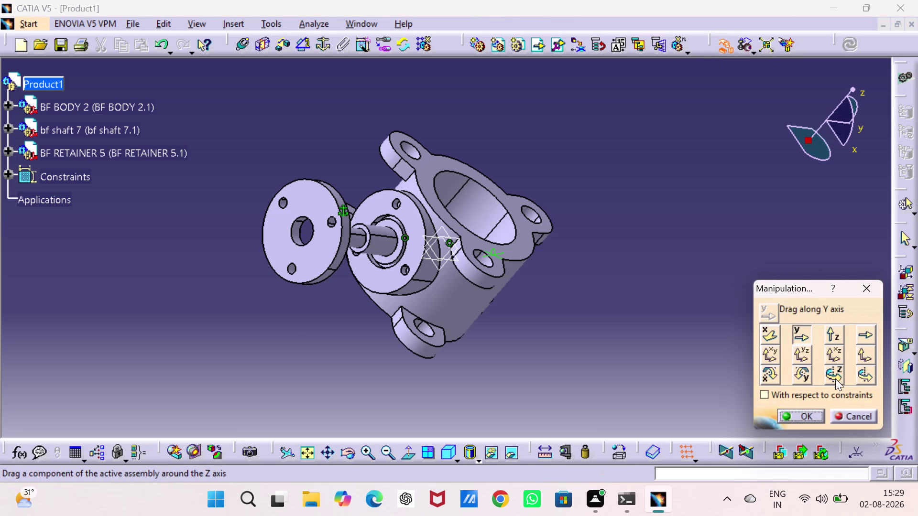
click(837, 375)
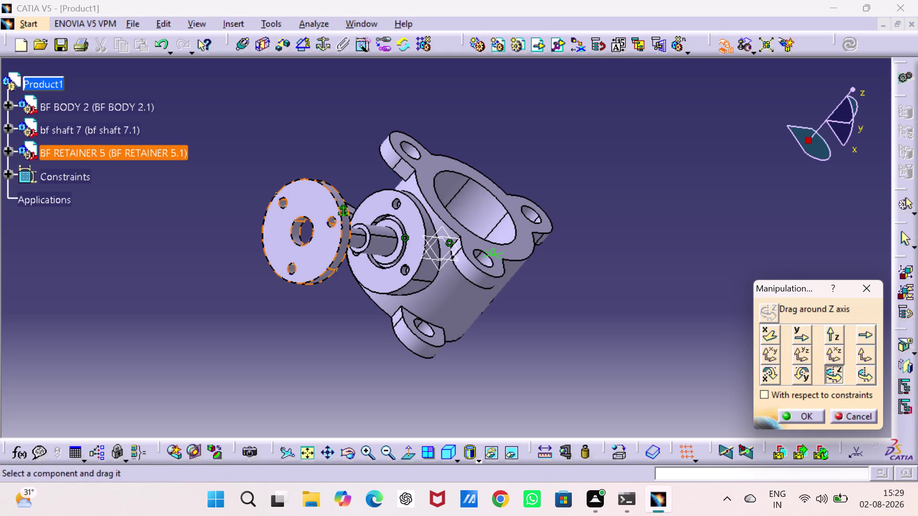
drag(274, 221, 426, 392)
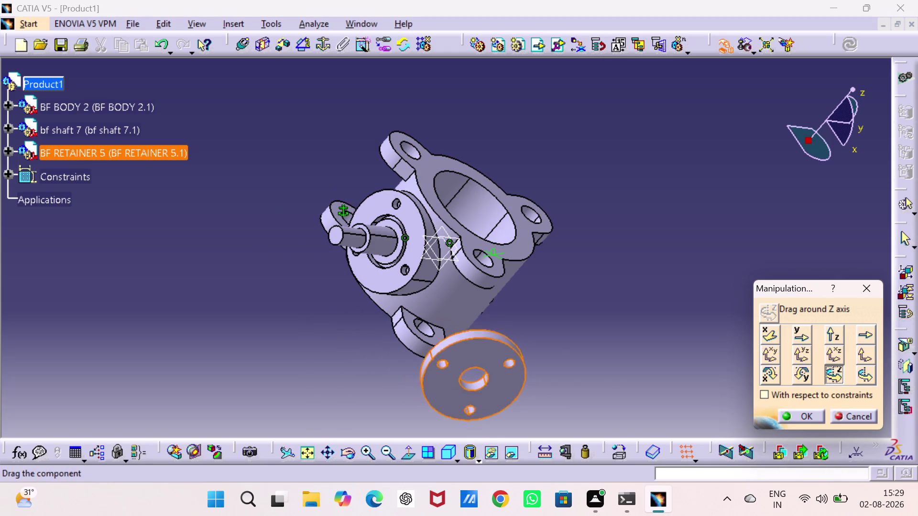
drag(426, 391, 636, 295)
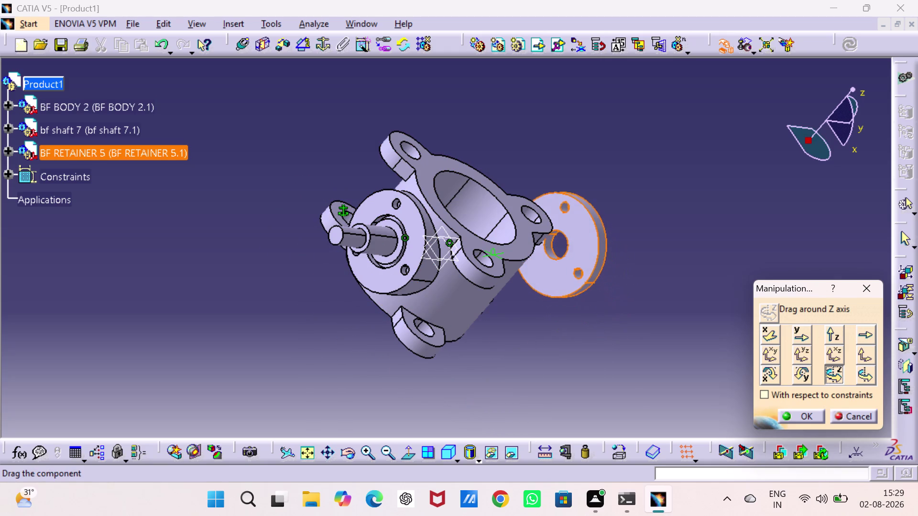
drag(637, 295, 635, 295)
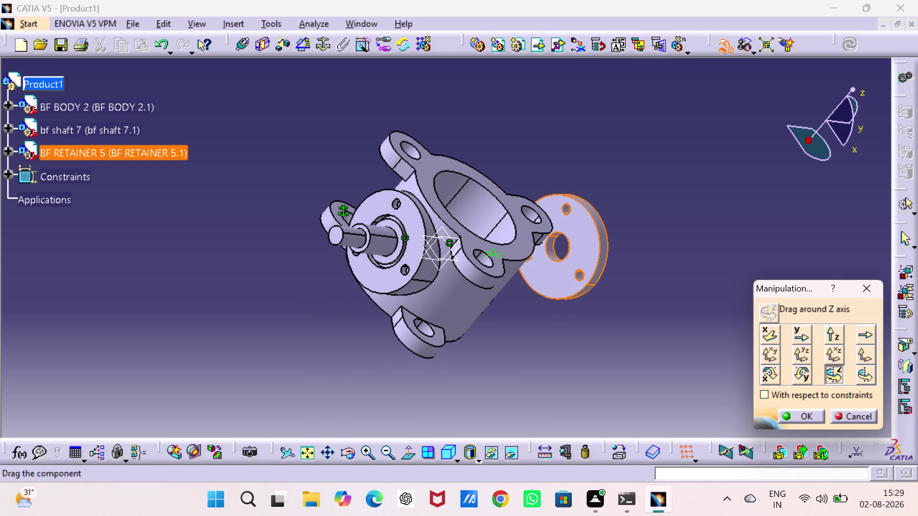
drag(635, 295, 635, 302)
click(645, 256)
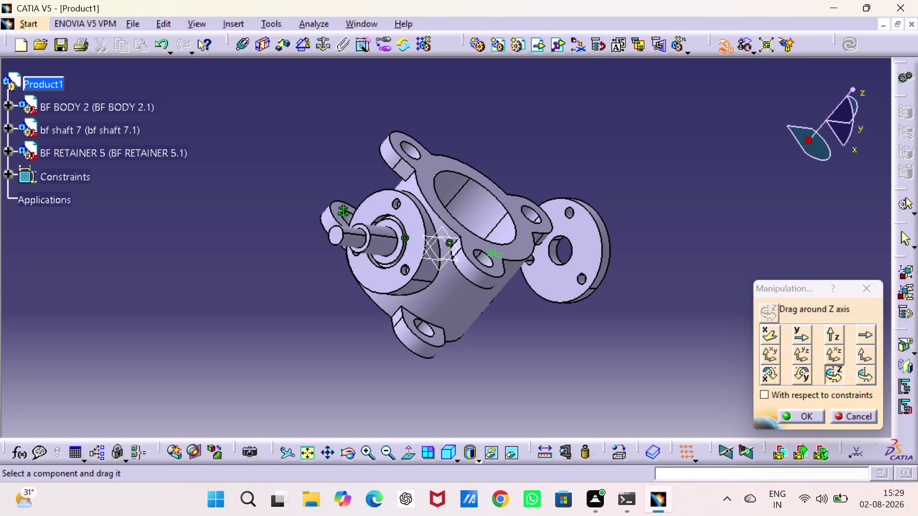
Slide the retainer along Y and X to the shaft's outer end and confirm.
click(796, 335)
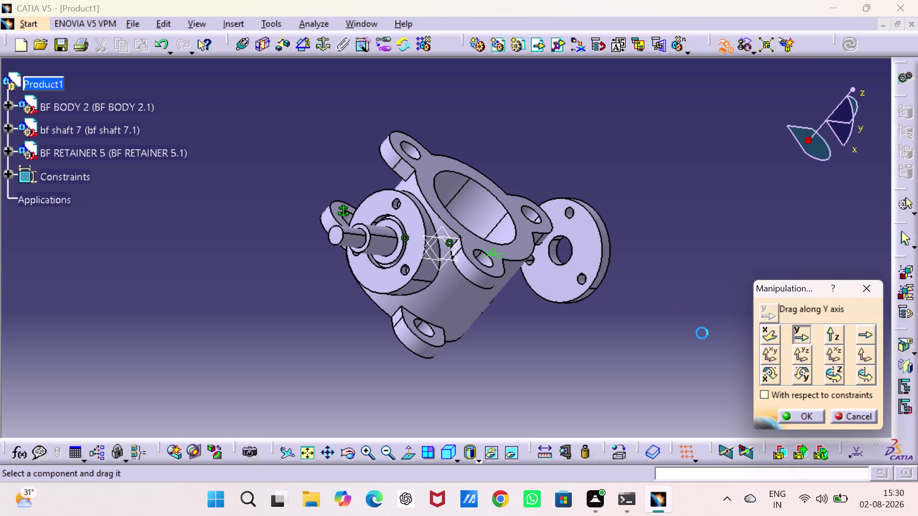
drag(577, 252, 292, 300)
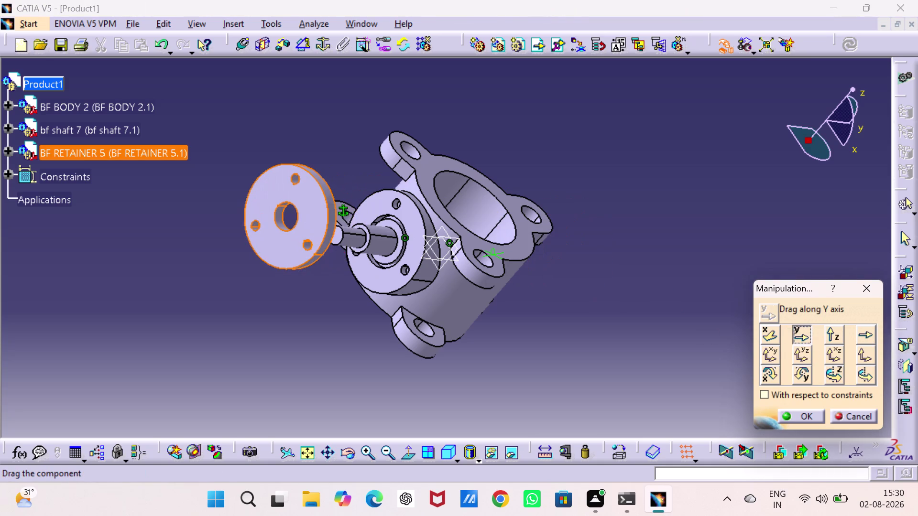
drag(292, 301, 303, 315)
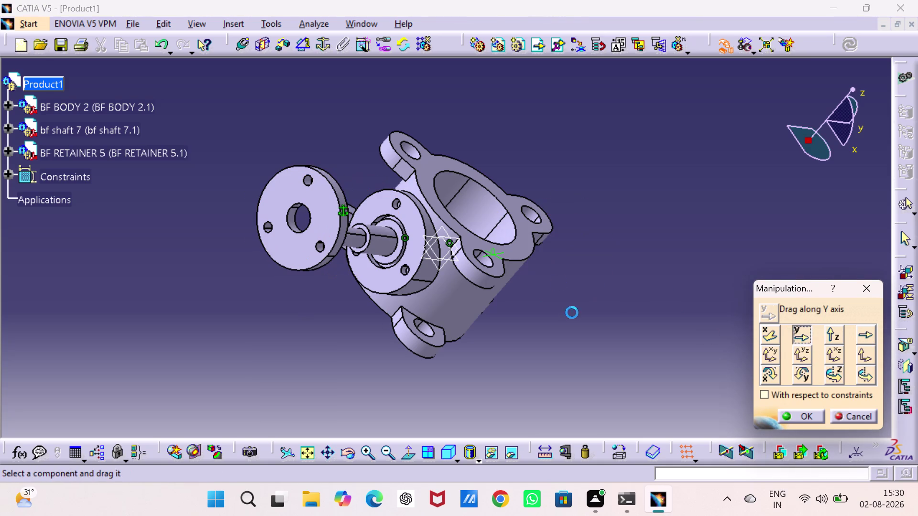
click(762, 335)
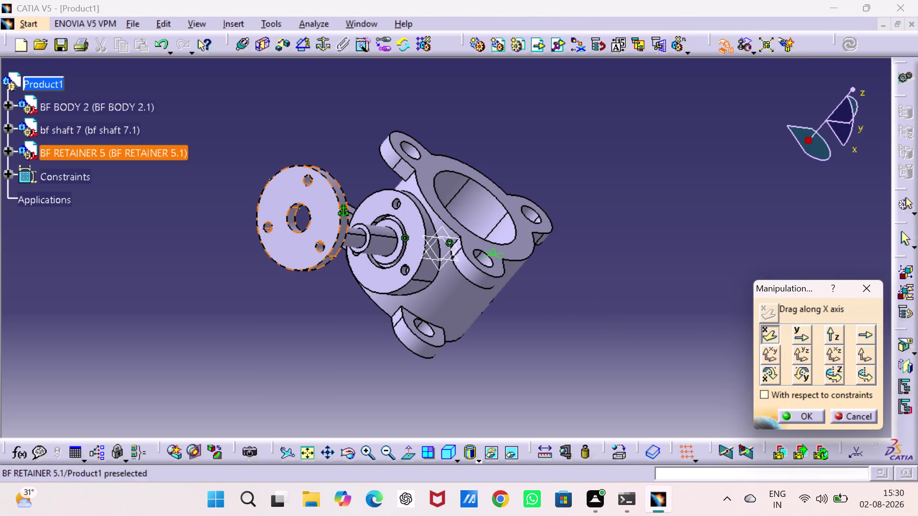
click(330, 232)
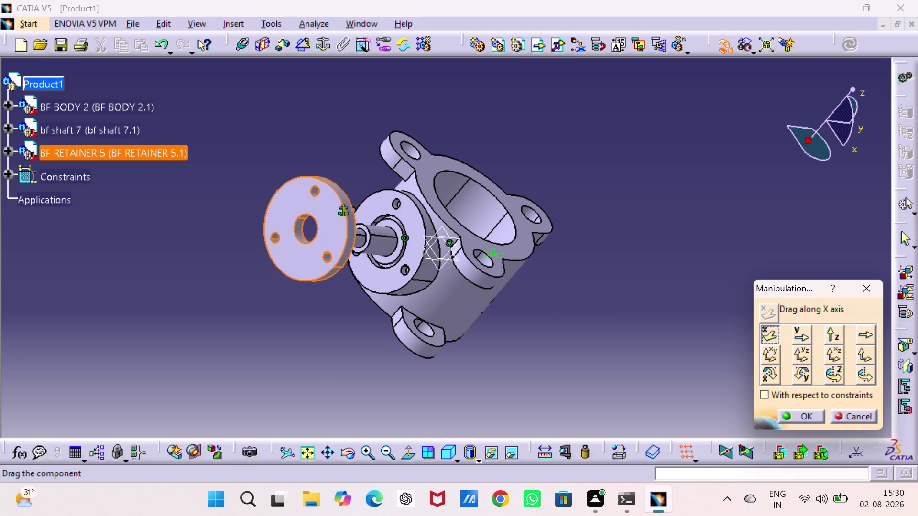
drag(789, 412, 769, 401)
click(613, 267)
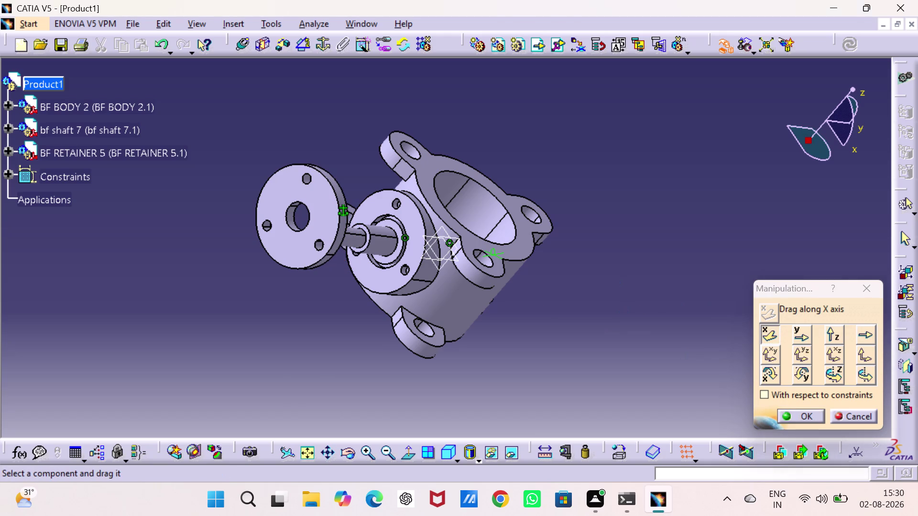
click(787, 416)
Make the retainer's centre-hole axis coincident with the shaft axis (Coincidence.6) and update.
drag(688, 247, 687, 245)
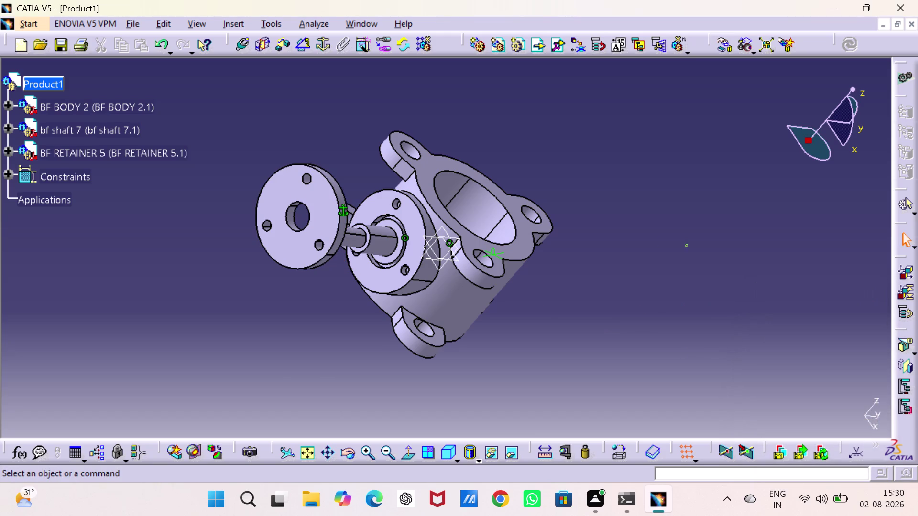
drag(686, 245, 592, 221)
click(243, 48)
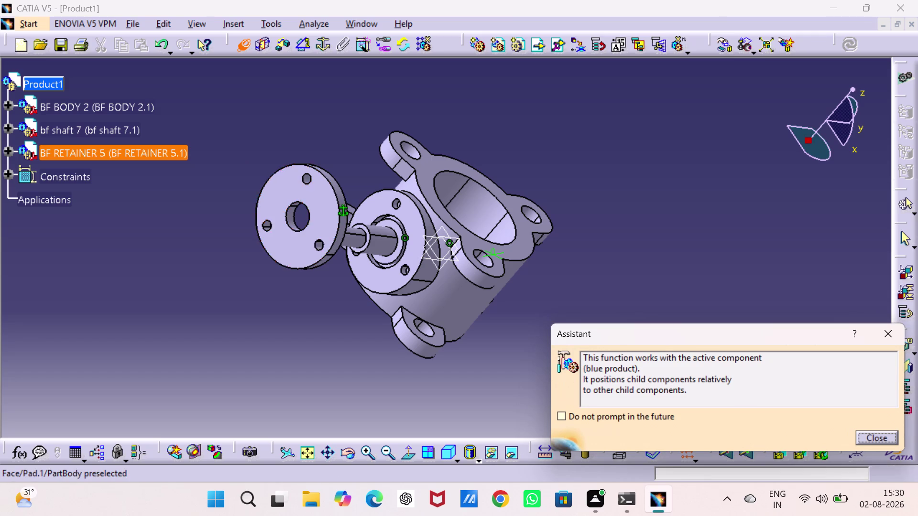
click(362, 239)
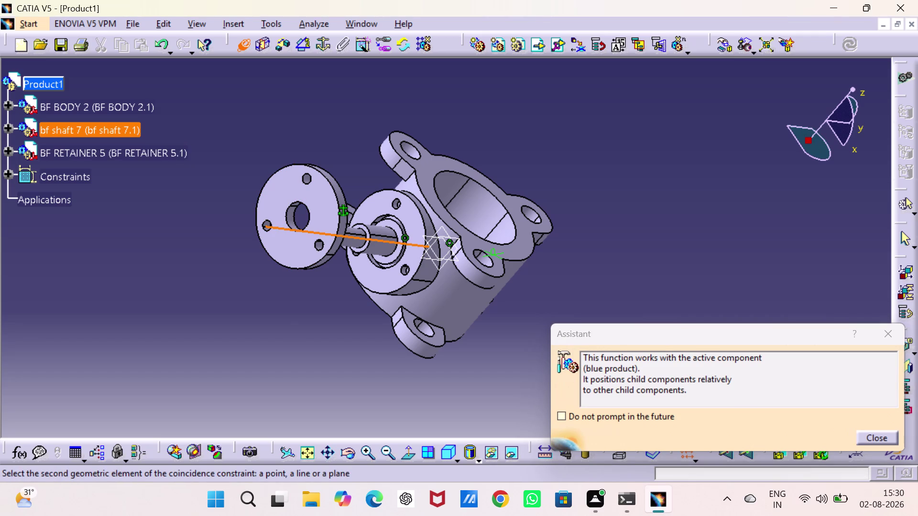
middle_drag(296, 210, 285, 276)
drag(296, 209, 285, 276)
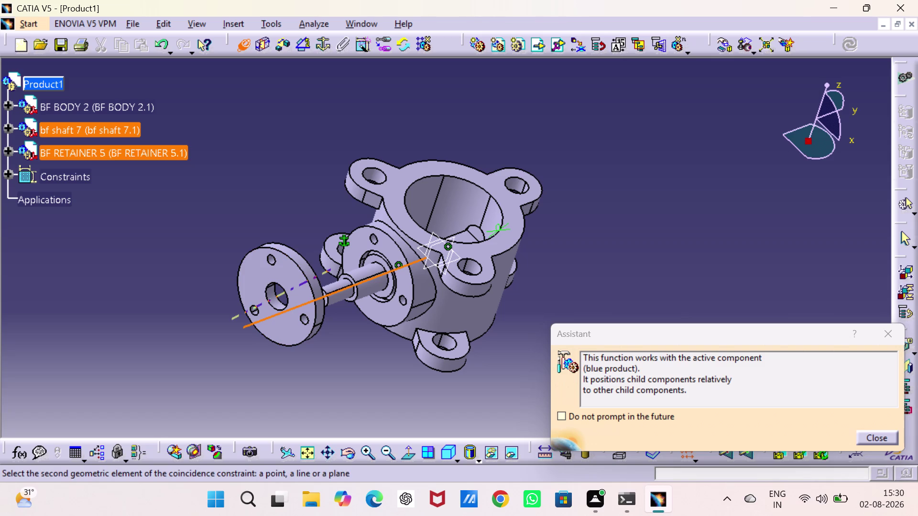
click(275, 300)
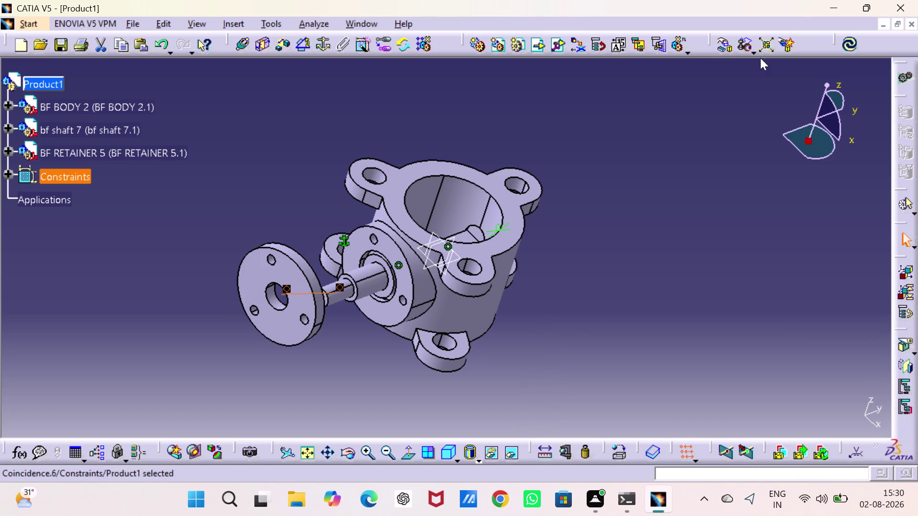
click(848, 47)
click(767, 186)
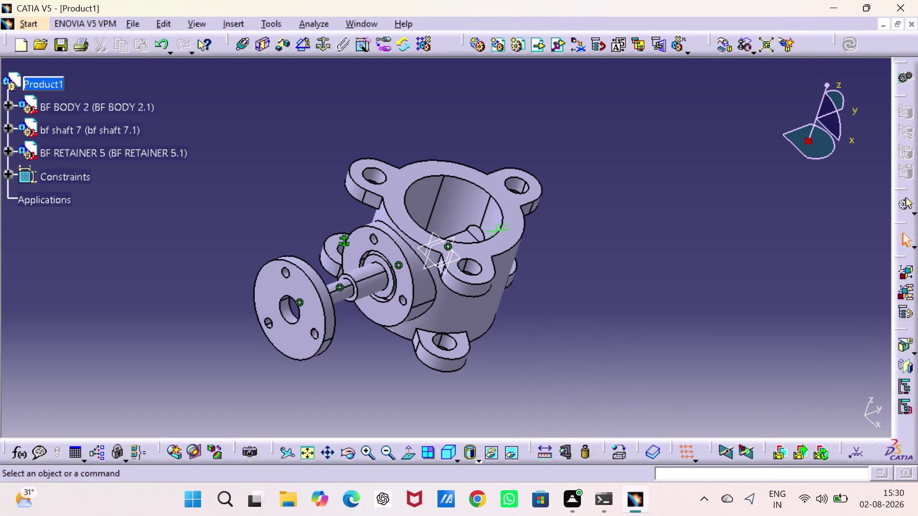
click(245, 43)
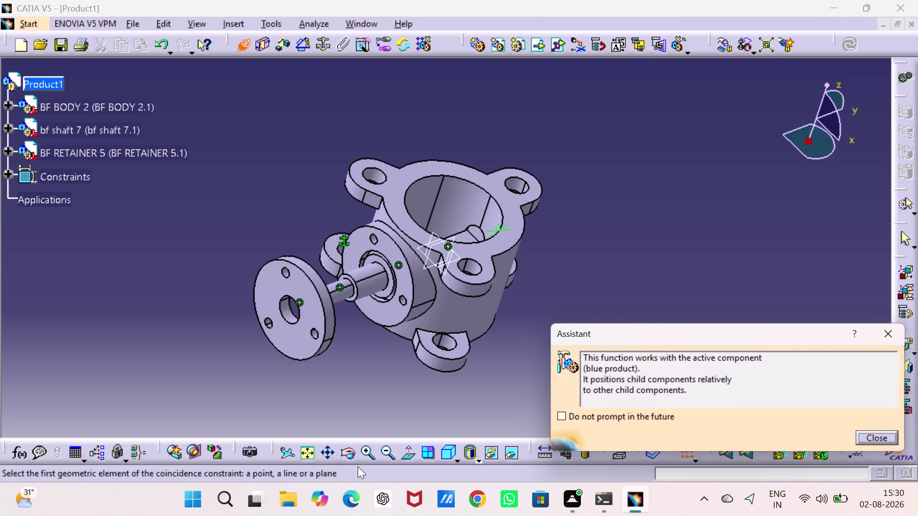
Align a first retainer bolt-hole axis with the matching body hole axis.
triple_click(361, 456)
triple_click(362, 454)
triple_click(361, 455)
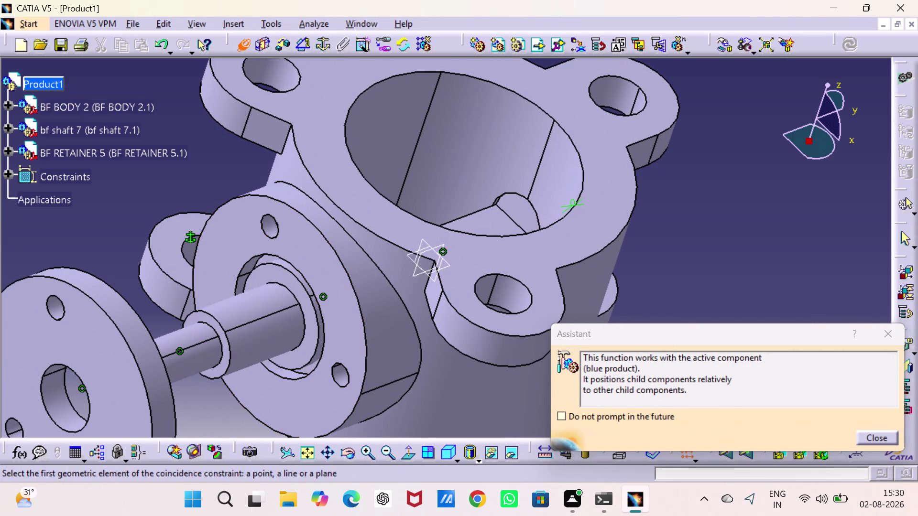
click(269, 226)
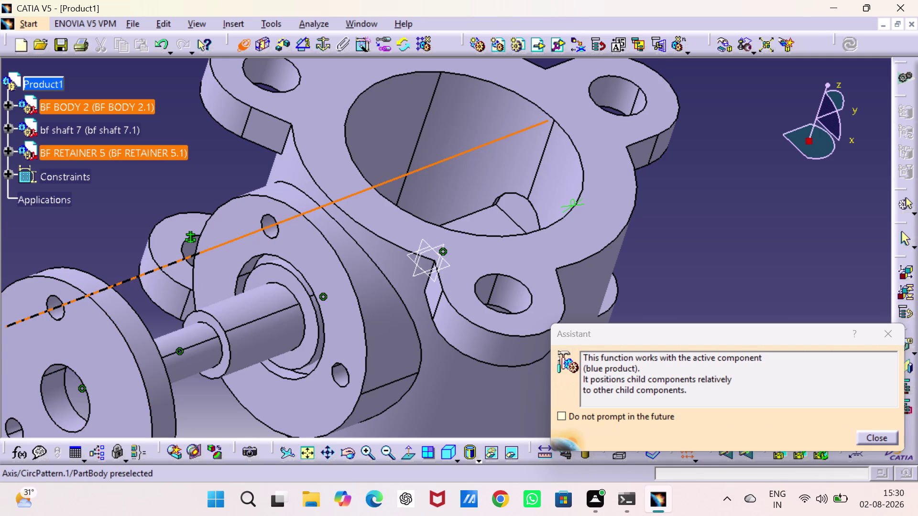
middle_drag(100, 316, 111, 311)
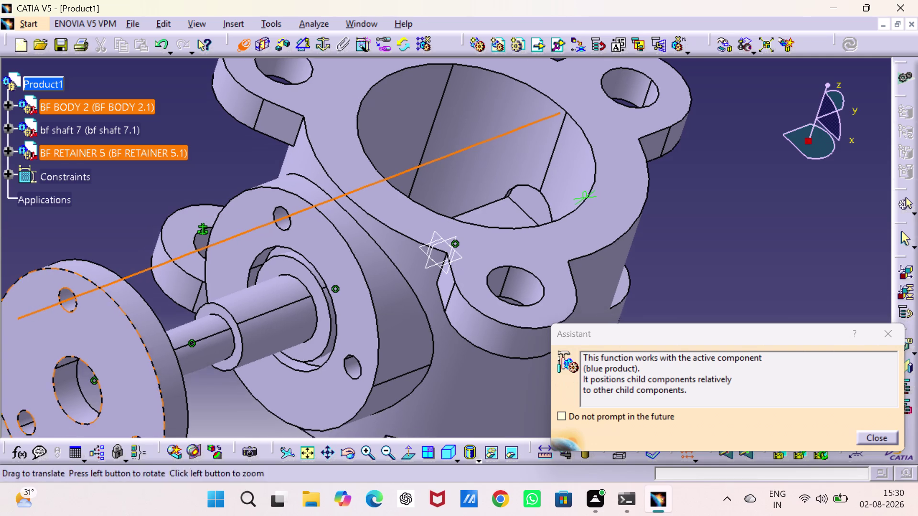
middle_drag(111, 311, 338, 248)
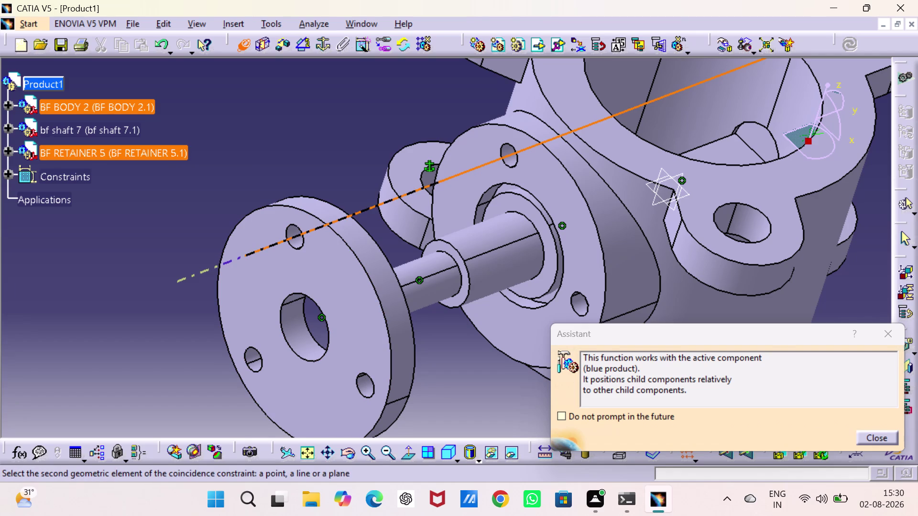
click(299, 241)
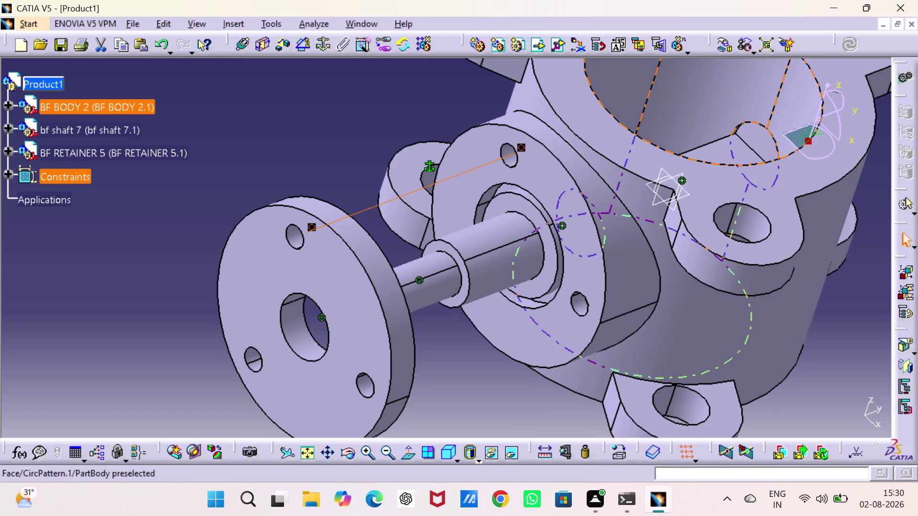
click(358, 115)
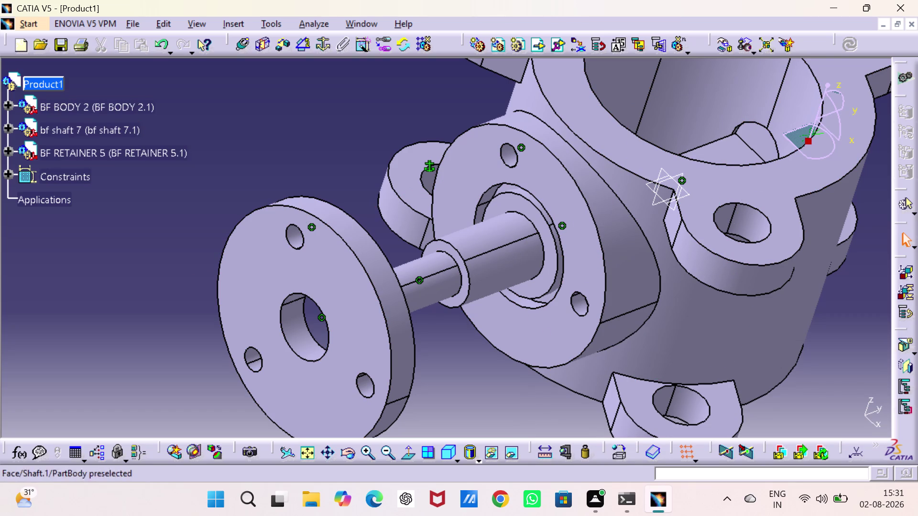
Align a second bolt-hole pair, accepting the redundant constraint warning.
click(244, 49)
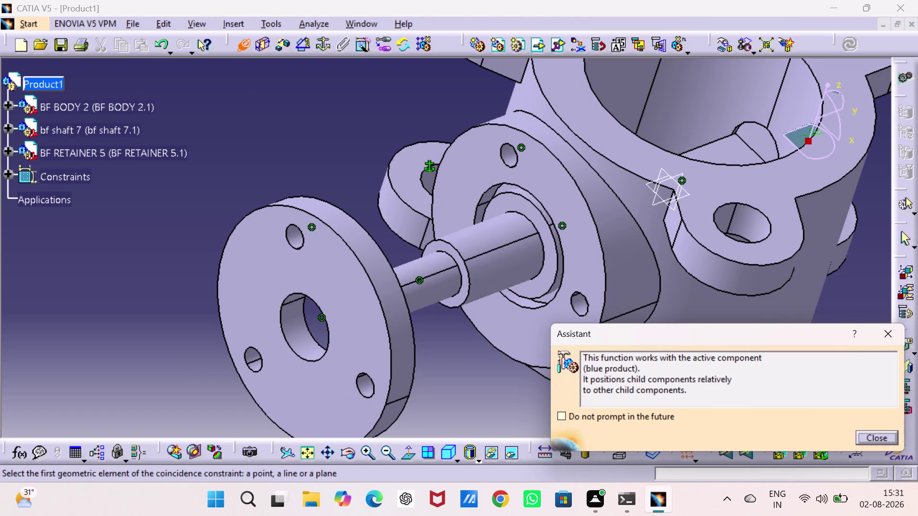
click(579, 303)
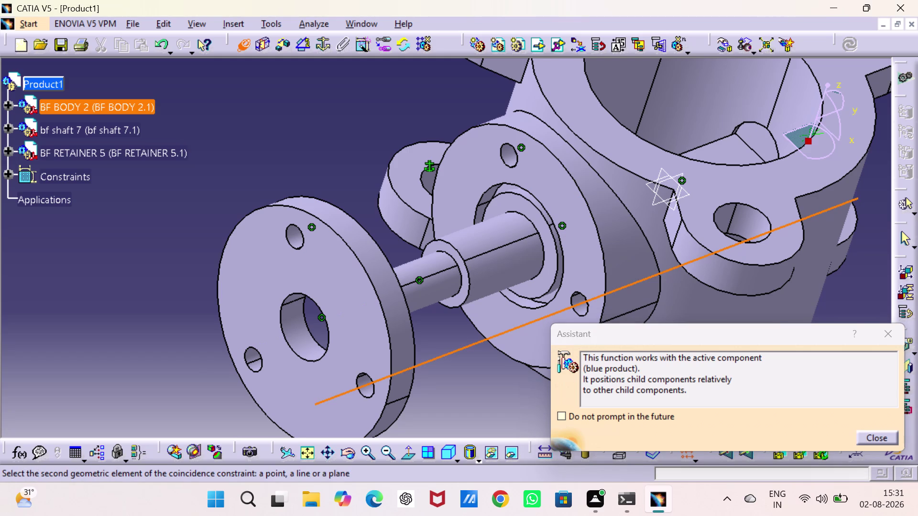
click(371, 392)
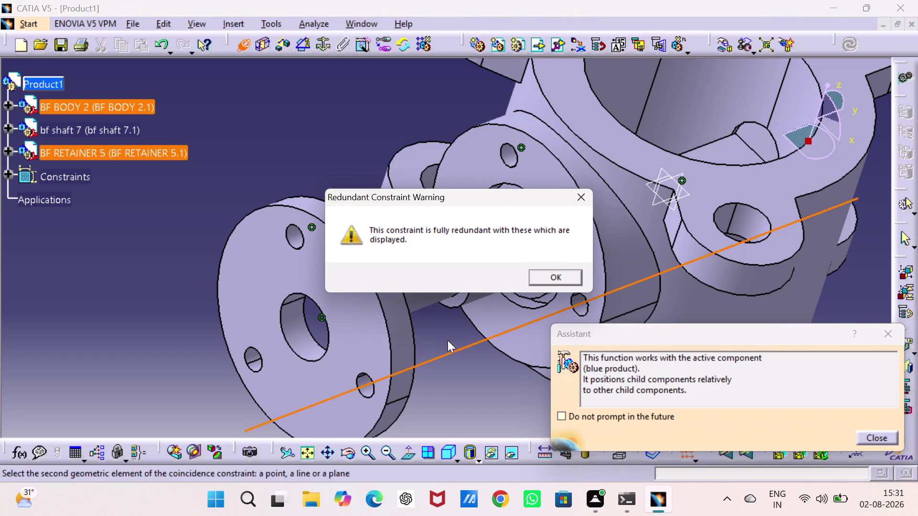
click(568, 275)
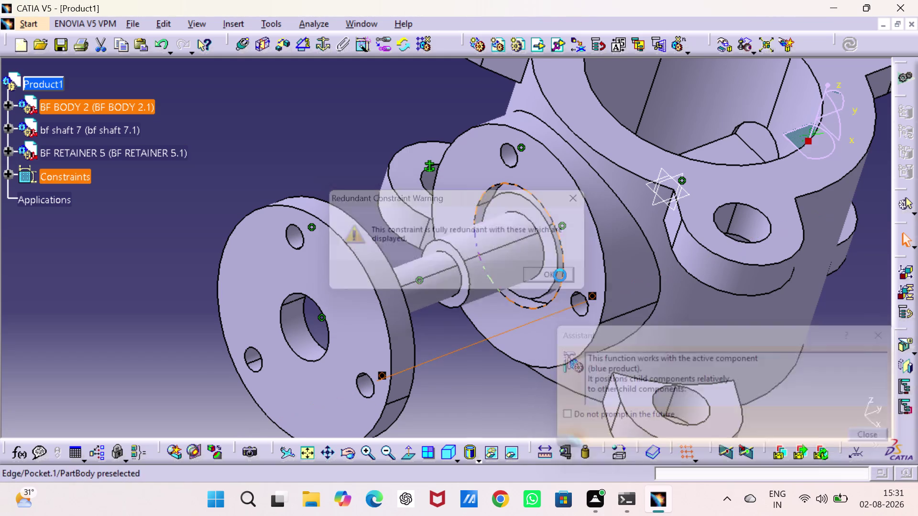
click(344, 87)
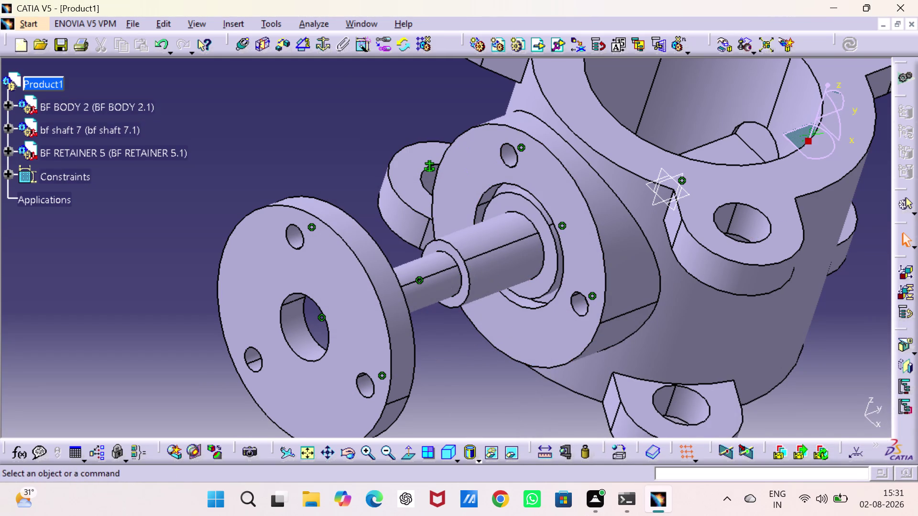
click(265, 42)
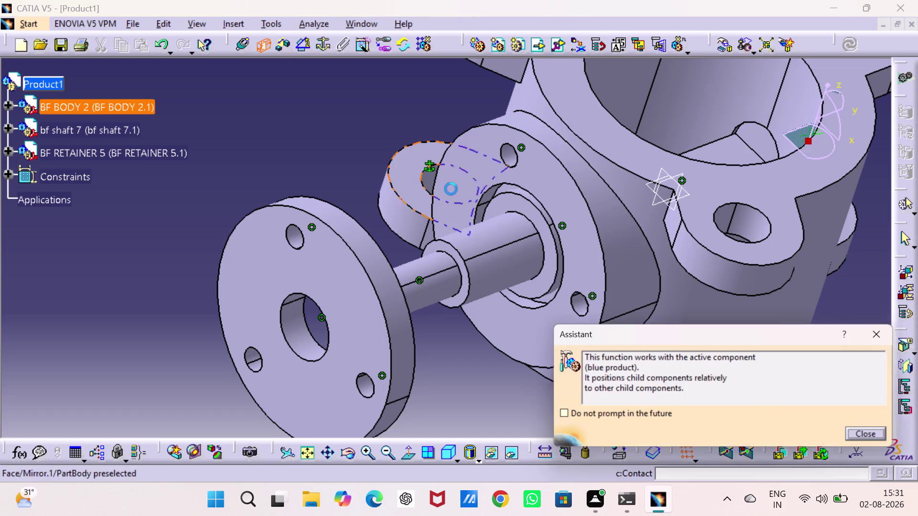
Apply surface contact between the body's side face and the retainer's mating face, then update.
click(555, 179)
scroll(down, 3)
middle_drag(412, 196, 255, 218)
drag(412, 196, 255, 218)
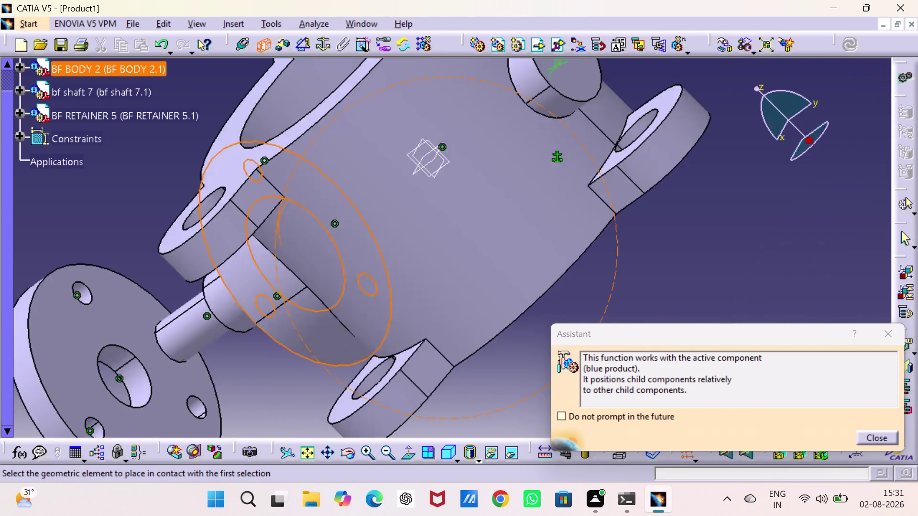
middle_drag(255, 218, 233, 223)
drag(256, 218, 234, 223)
click(83, 359)
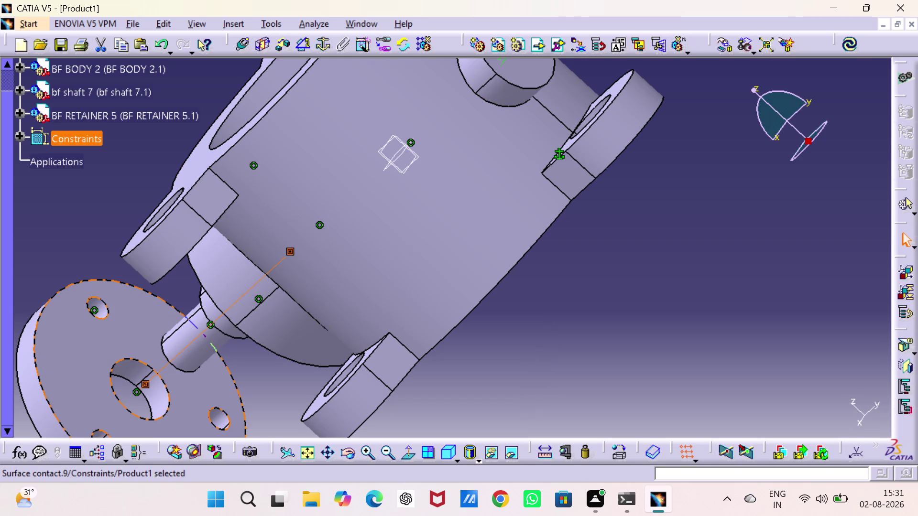
click(853, 44)
Orbit the view to inspect the seated retainer and select BF RETAINER 5.
drag(749, 314, 738, 308)
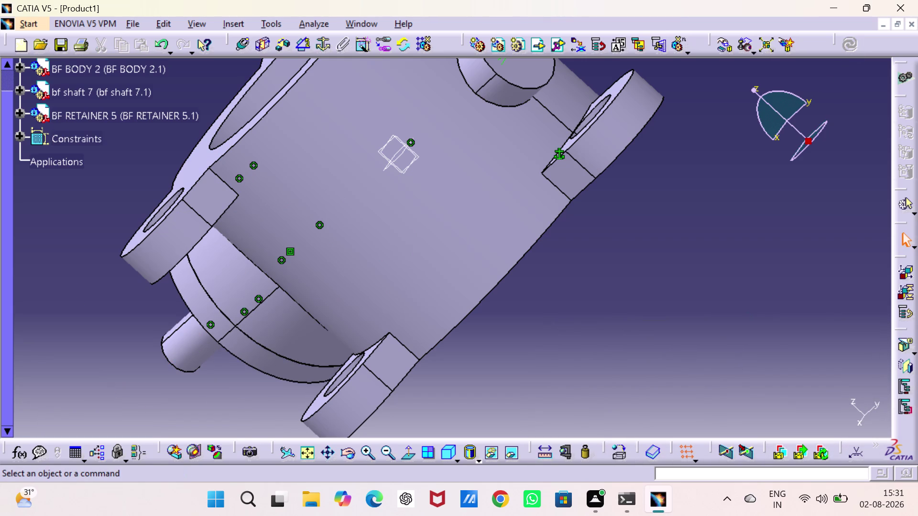
middle_drag(659, 278, 685, 319)
drag(659, 278, 729, 357)
middle_drag(304, 151, 513, 183)
drag(303, 150, 512, 183)
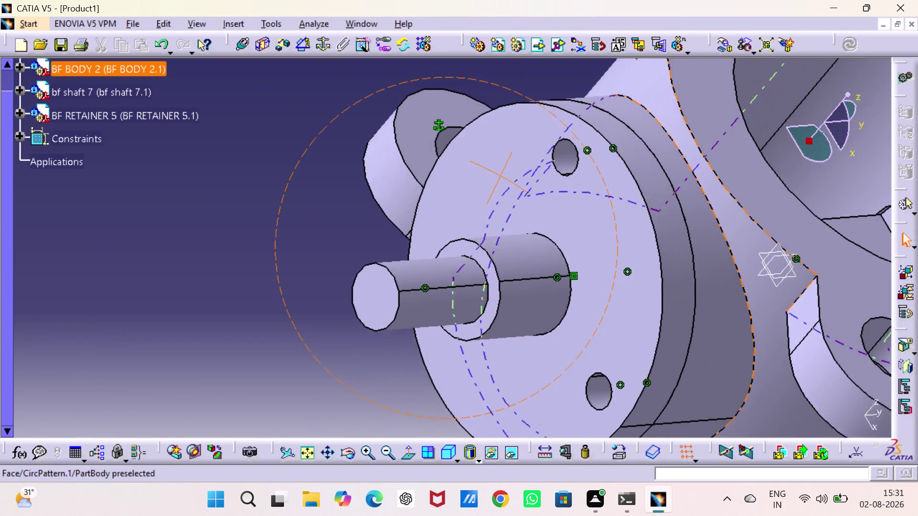
middle_drag(513, 184, 611, 192)
drag(512, 183, 612, 192)
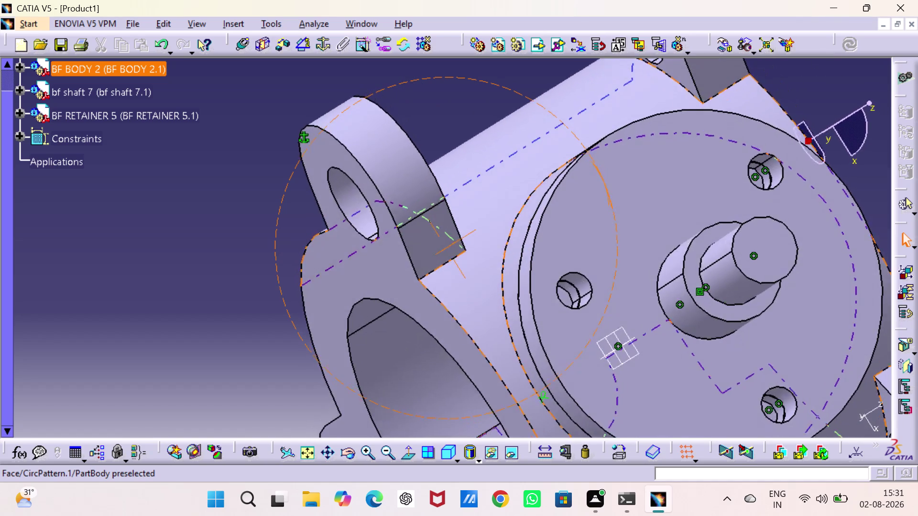
middle_drag(612, 192, 575, 188)
drag(612, 192, 575, 188)
drag(218, 263, 215, 245)
click(82, 125)
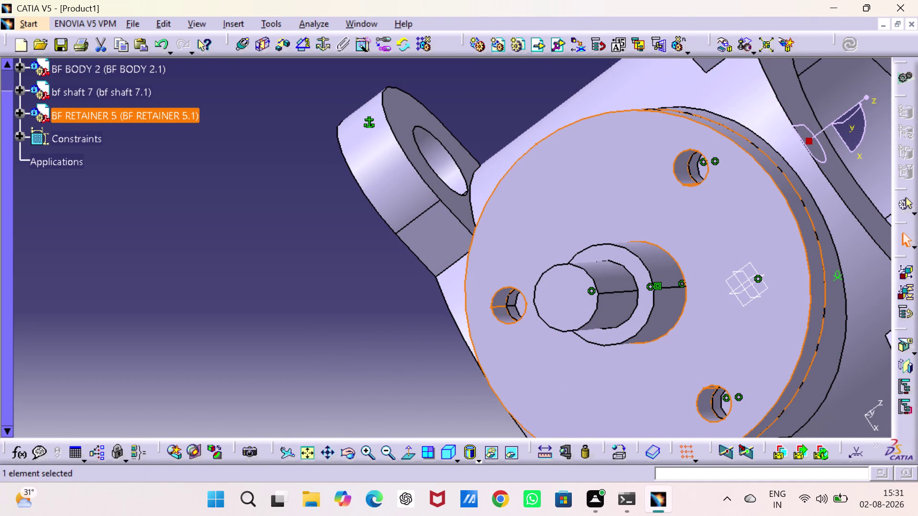
Confirm BF RETAINER 5 has no remaining degrees of freedom.
right_click(172, 118)
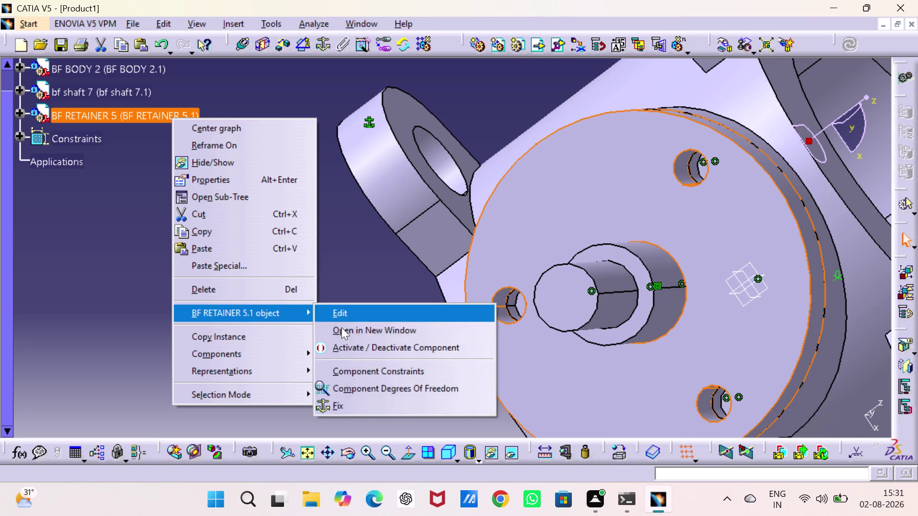
click(357, 388)
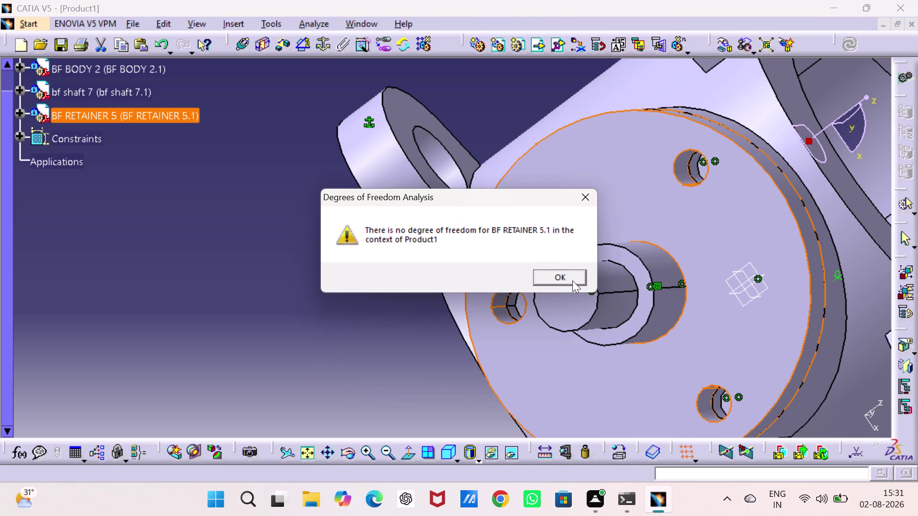
click(572, 280)
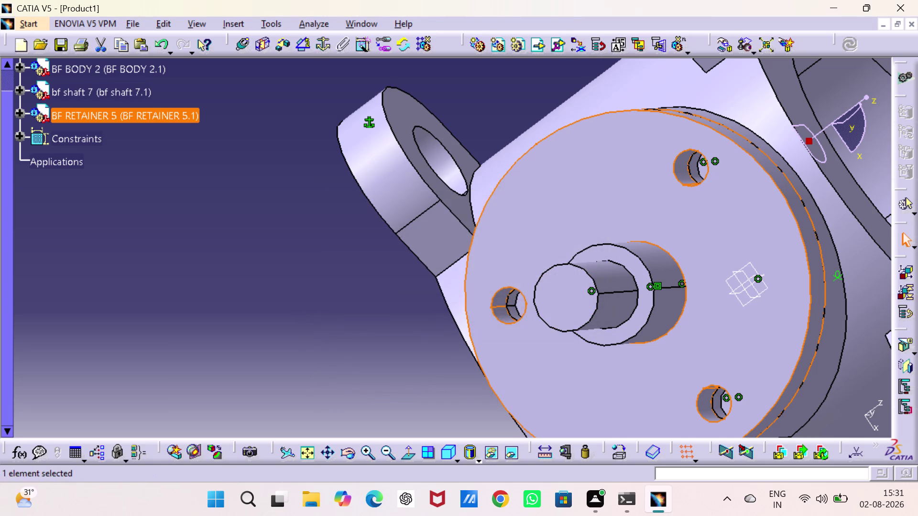
click(352, 324)
Show the whole assembly in isometric view, fitted to the screen.
drag(452, 445, 444, 434)
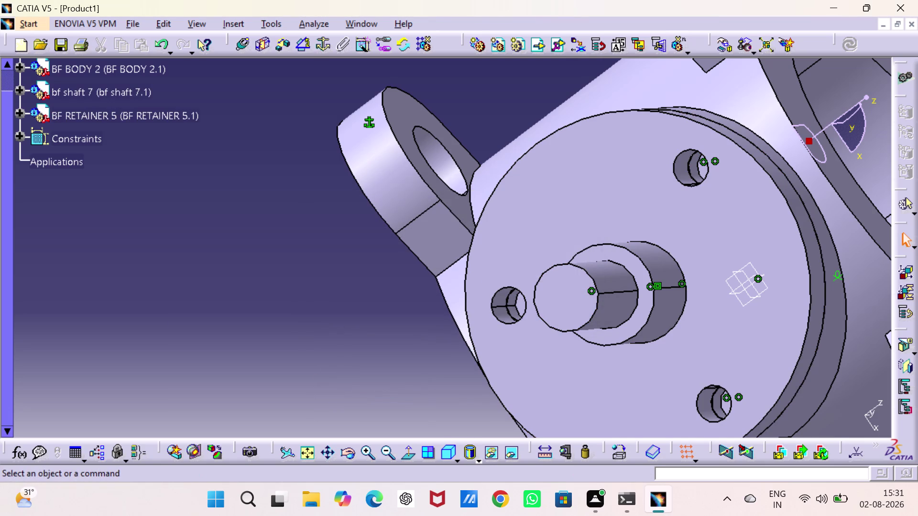
click(449, 452)
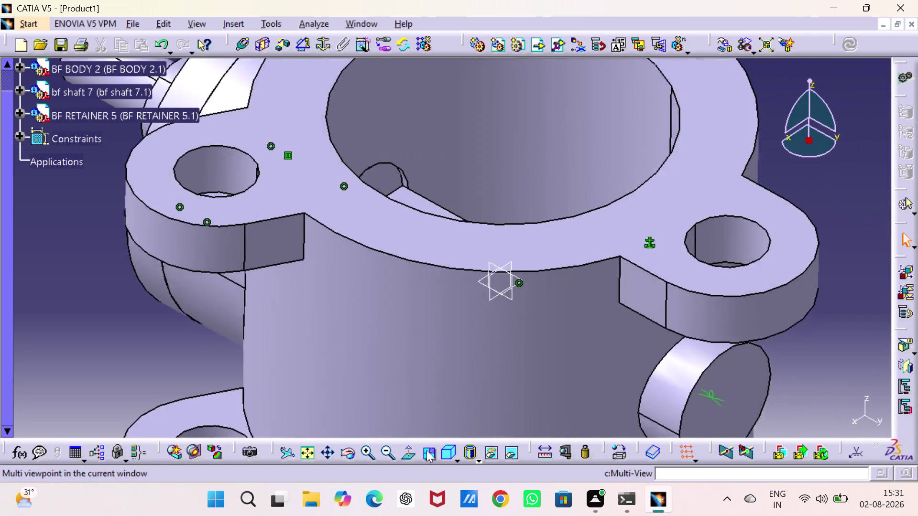
click(313, 451)
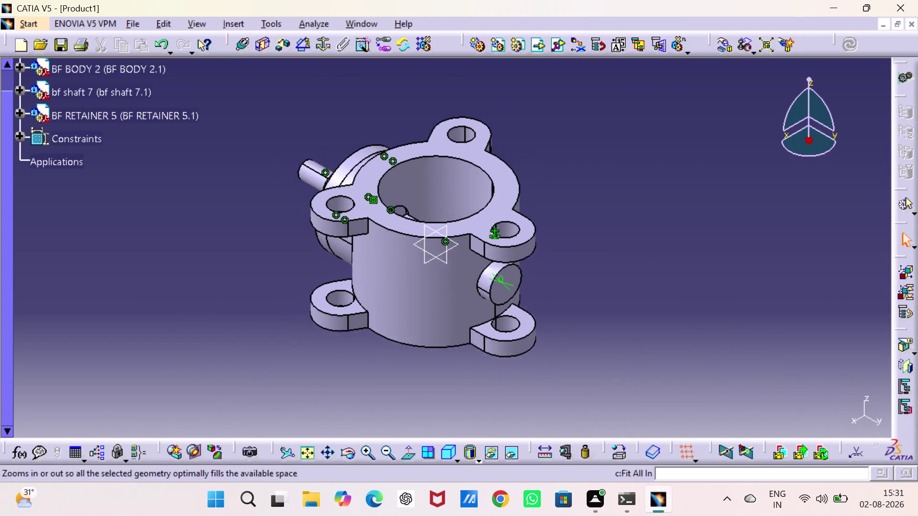
click(389, 357)
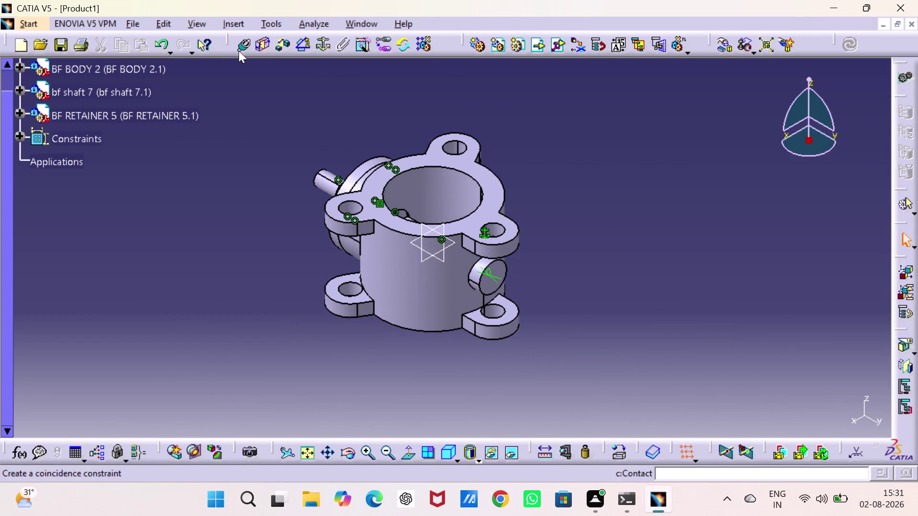
scroll(up, 3)
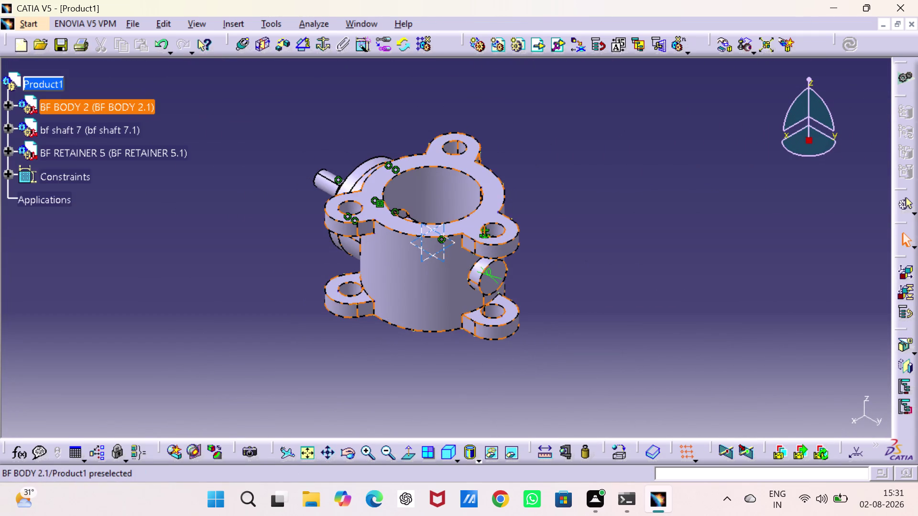
right_click(42, 76)
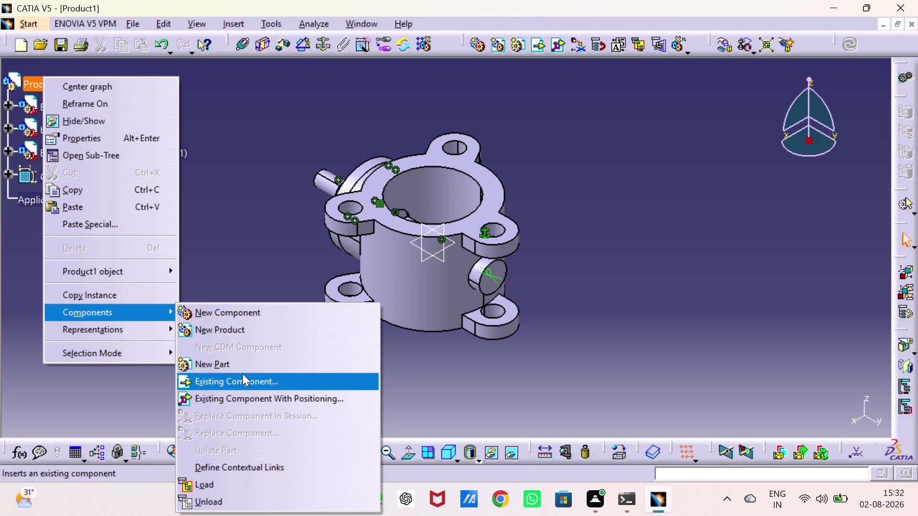
Insert BF ARM 1 from the Butterfly assy Parts folder as an existing component.
click(242, 374)
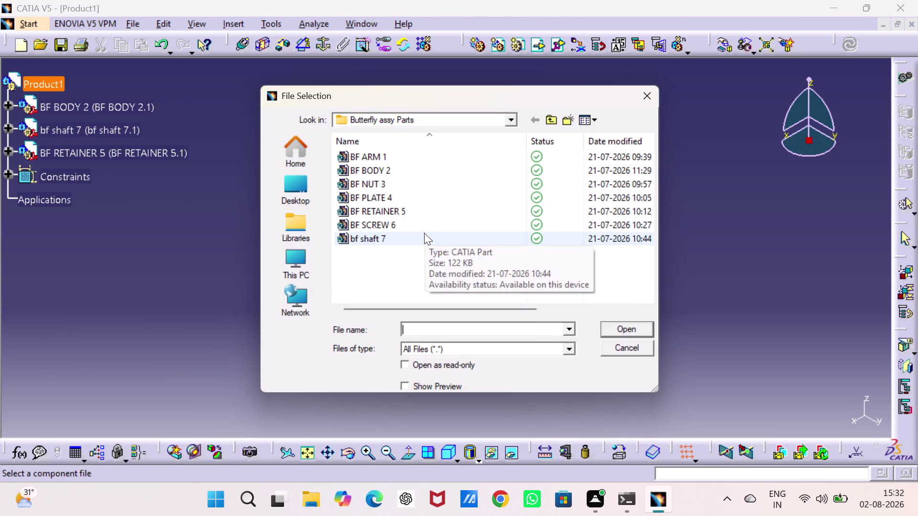
click(418, 155)
click(614, 326)
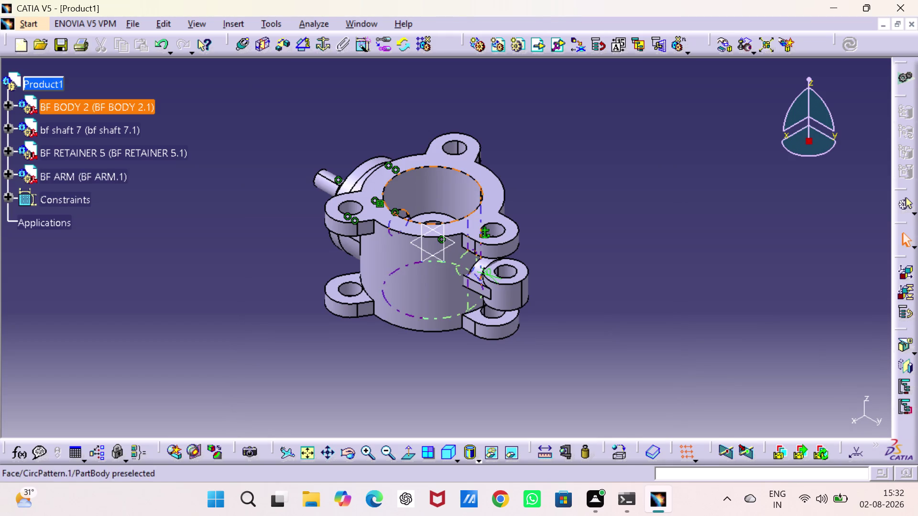
Drag BF ARM out from the valve body along the Y axis.
click(726, 46)
click(798, 328)
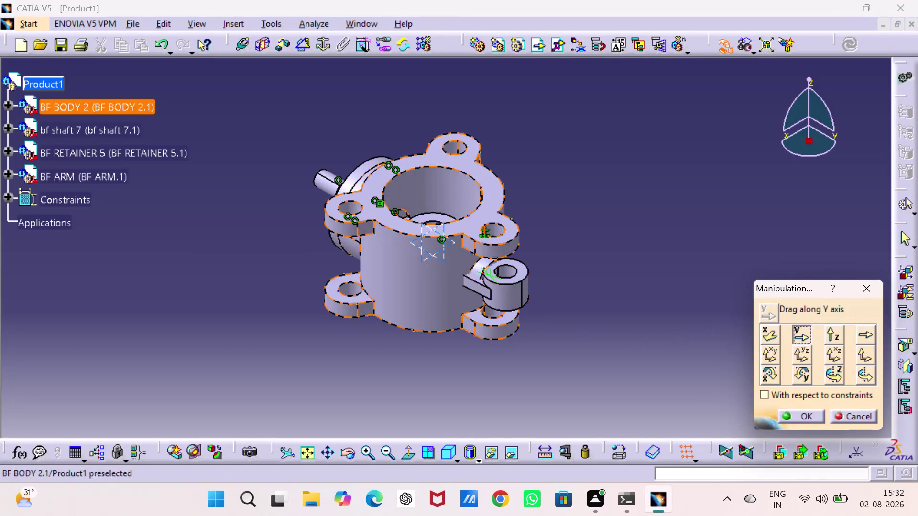
drag(435, 215, 500, 382)
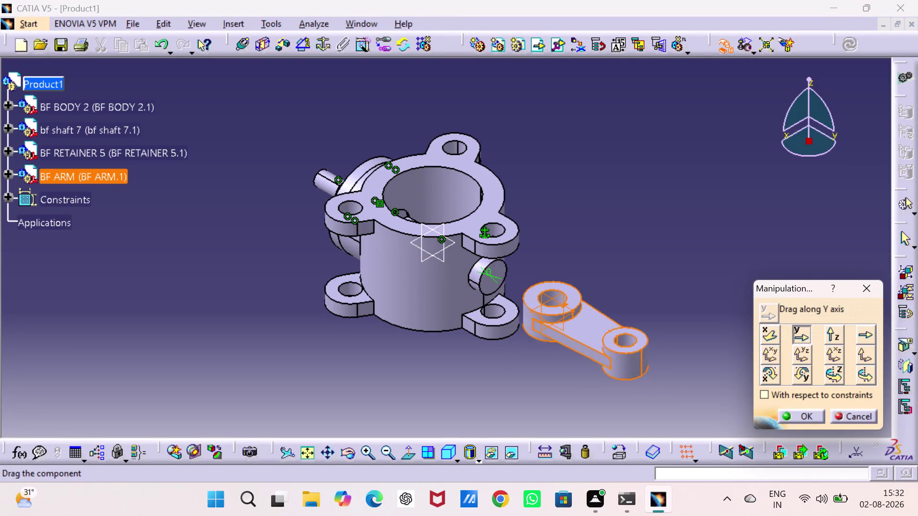
drag(499, 382, 508, 398)
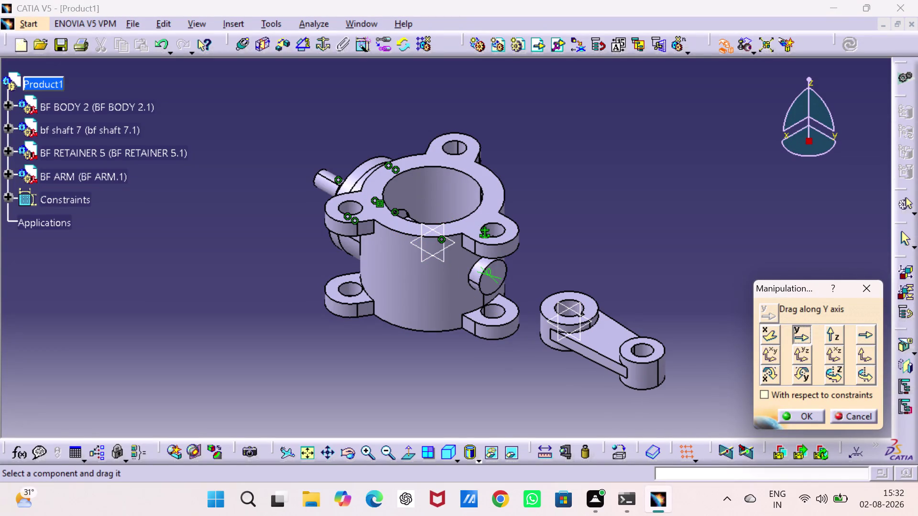
click(503, 362)
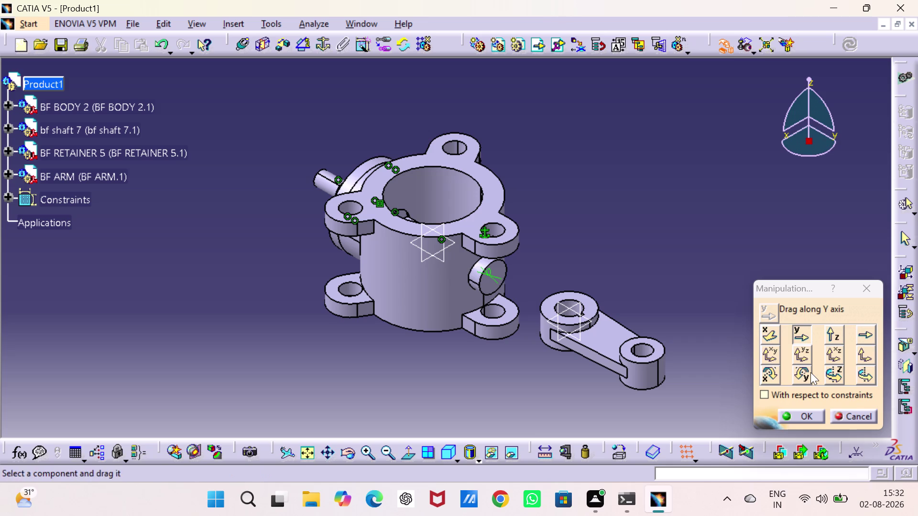
Rotate the arm around the Y axis.
click(807, 374)
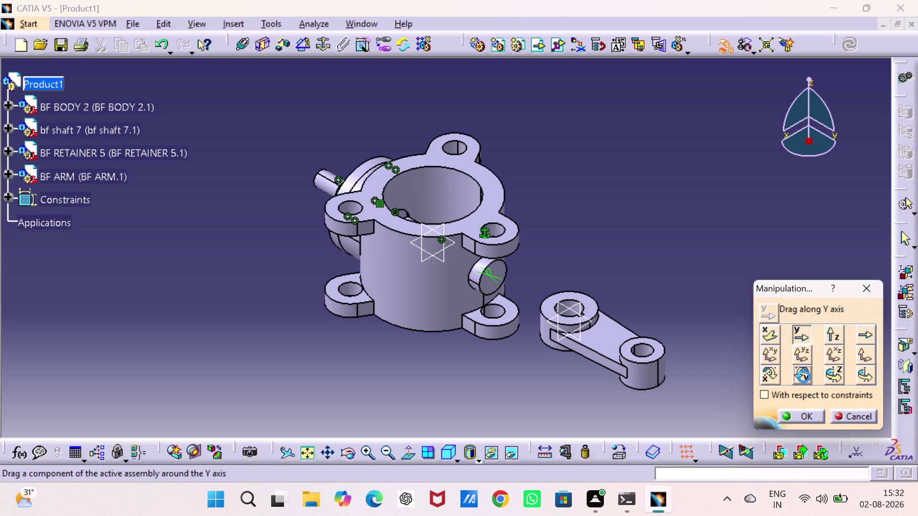
drag(659, 372, 620, 298)
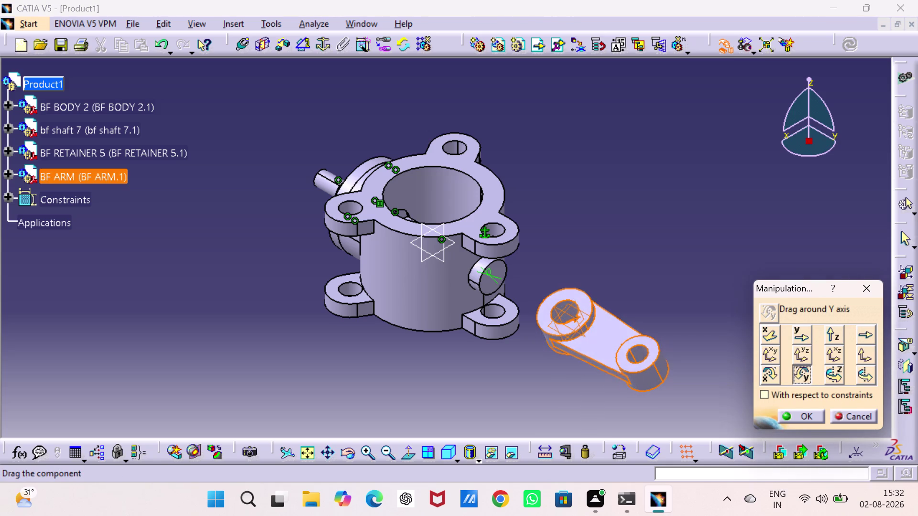
drag(620, 298, 655, 311)
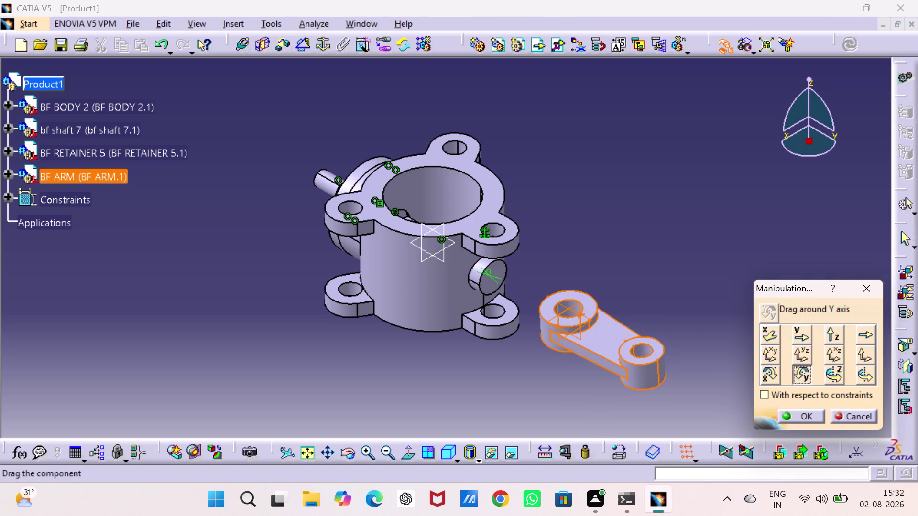
drag(655, 312, 658, 311)
click(668, 301)
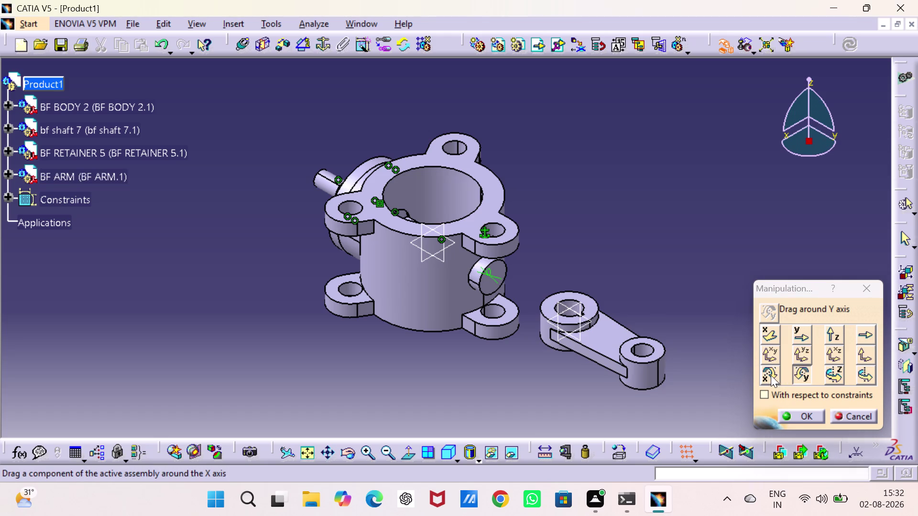
Swing the arm around the X axis until it stands upright.
click(770, 375)
drag(663, 370, 636, 379)
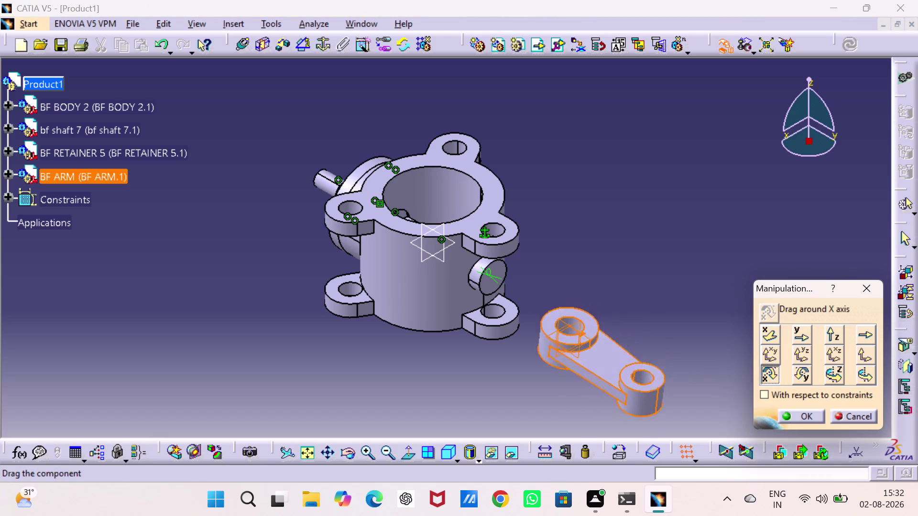
drag(636, 380, 584, 167)
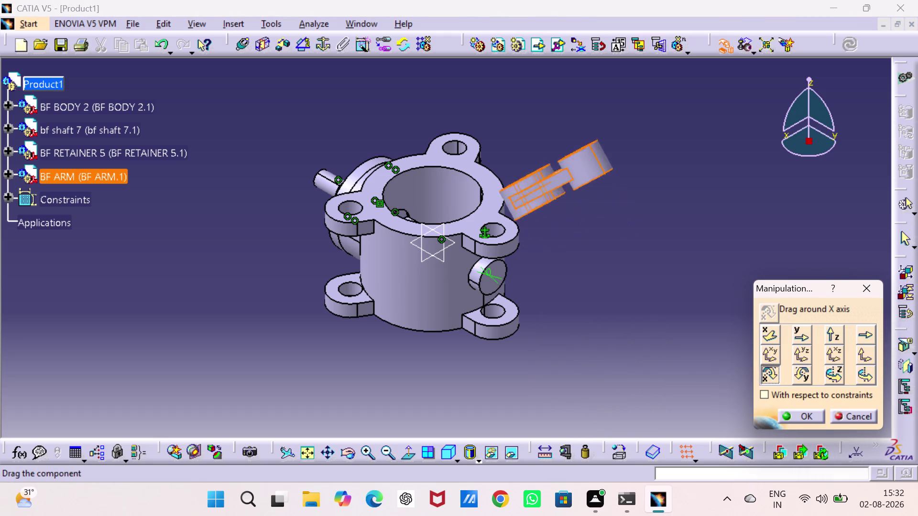
drag(585, 167, 456, 0)
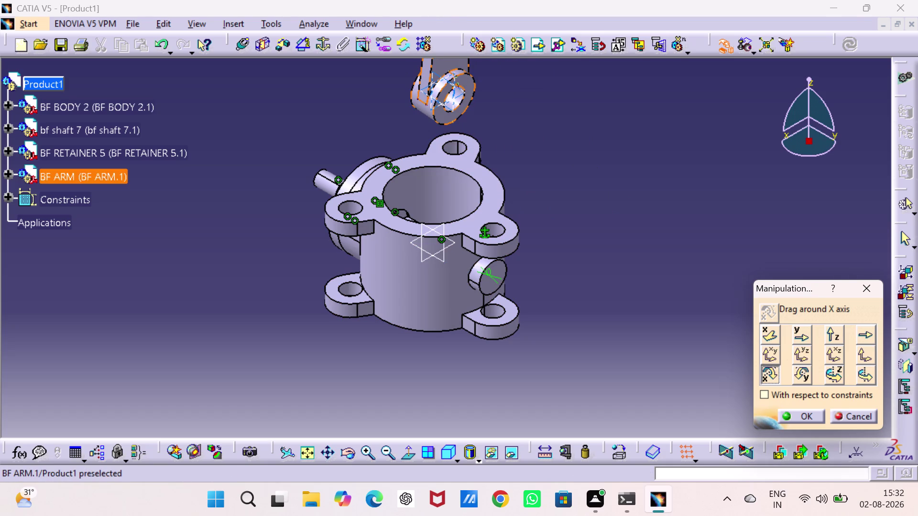
click(509, 111)
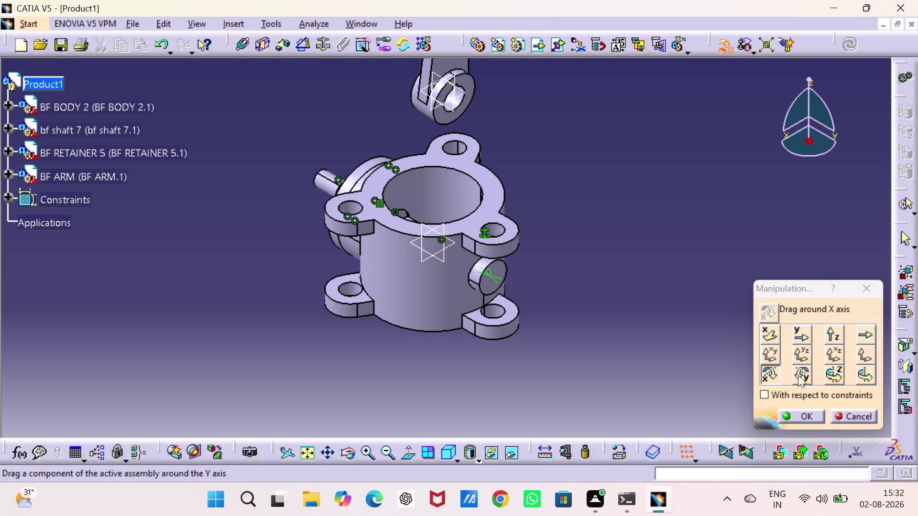
Move the upright arm beside the body along Y, then lower it along Z.
click(801, 335)
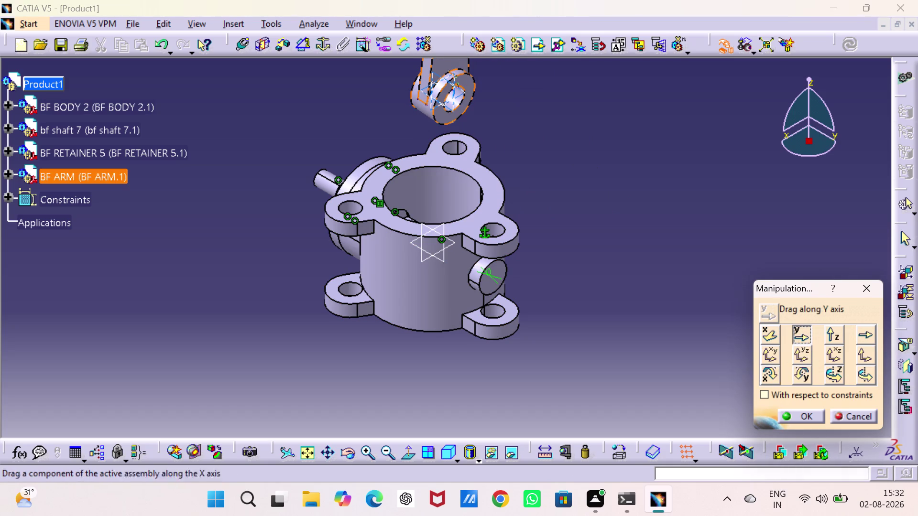
drag(460, 83, 503, 373)
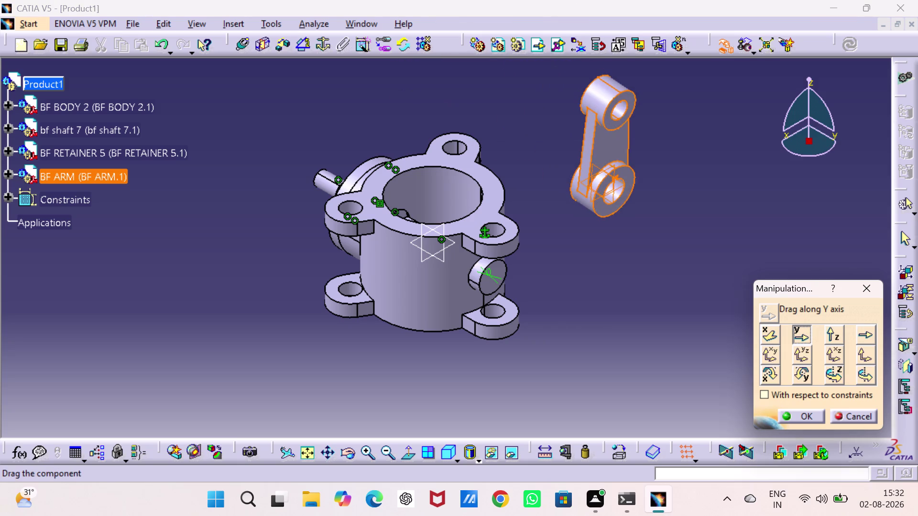
drag(503, 373, 503, 364)
click(825, 331)
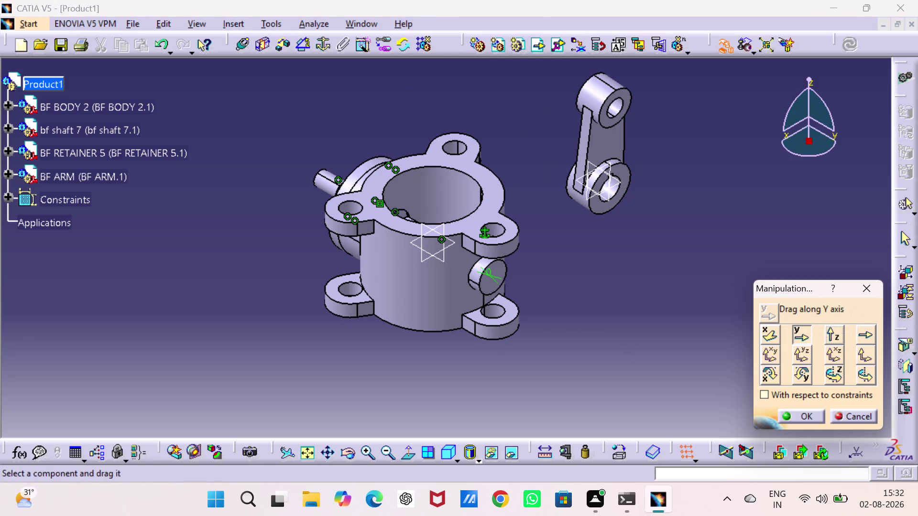
click(830, 333)
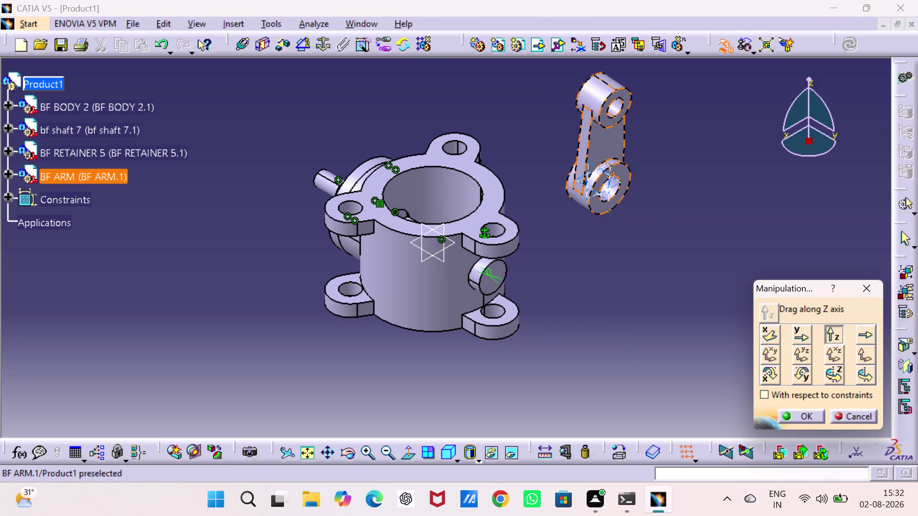
drag(593, 161, 592, 252)
click(650, 260)
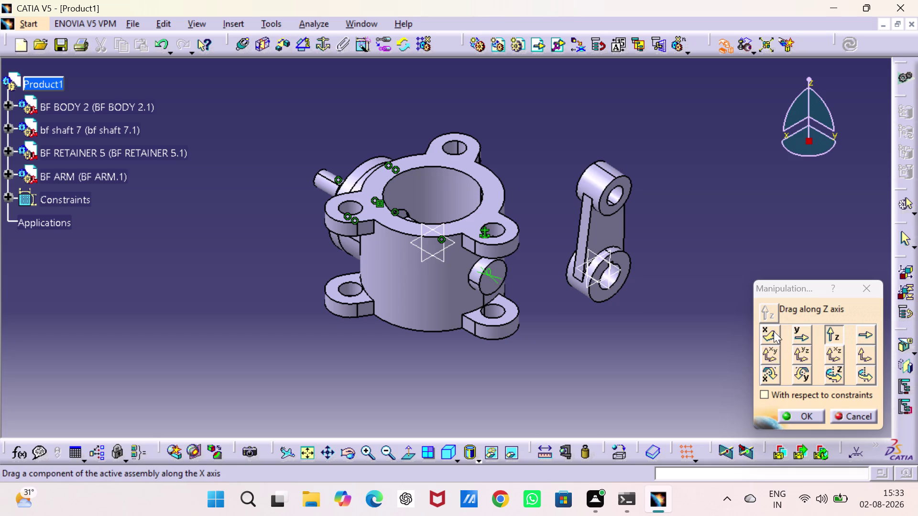
Slide the arm above the body's left side and accept the new position.
click(799, 332)
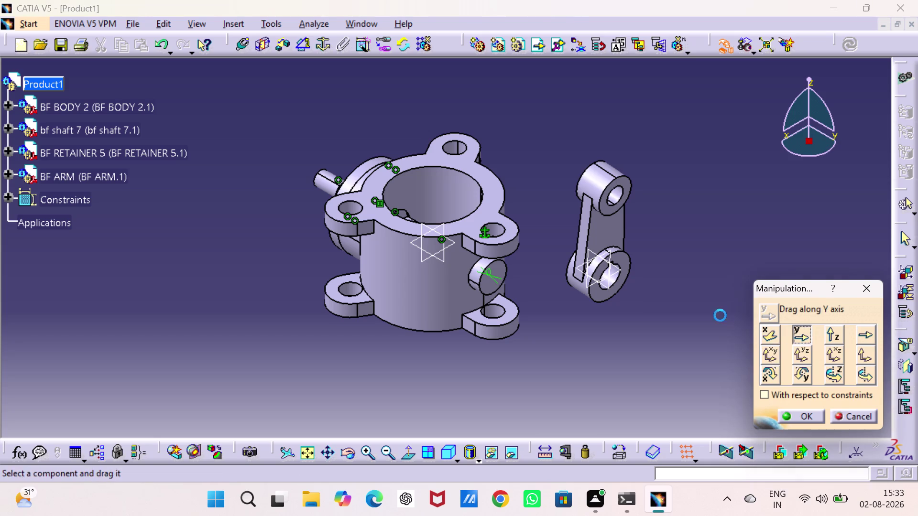
drag(600, 252, 274, 177)
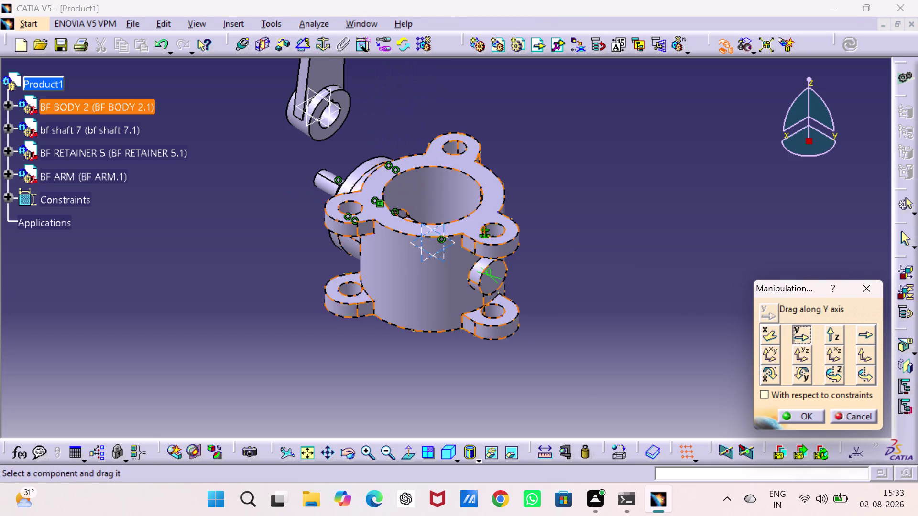
middle_drag(354, 156, 370, 261)
click(479, 191)
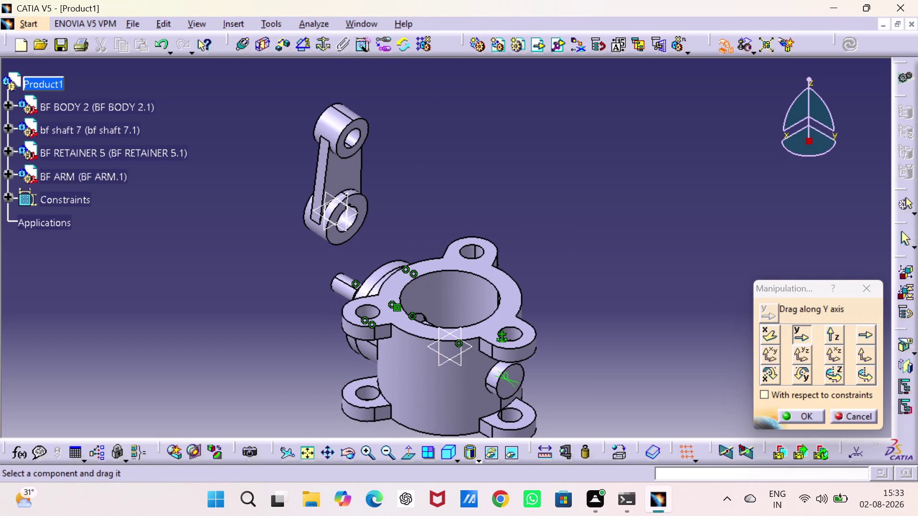
click(808, 415)
drag(598, 243, 521, 212)
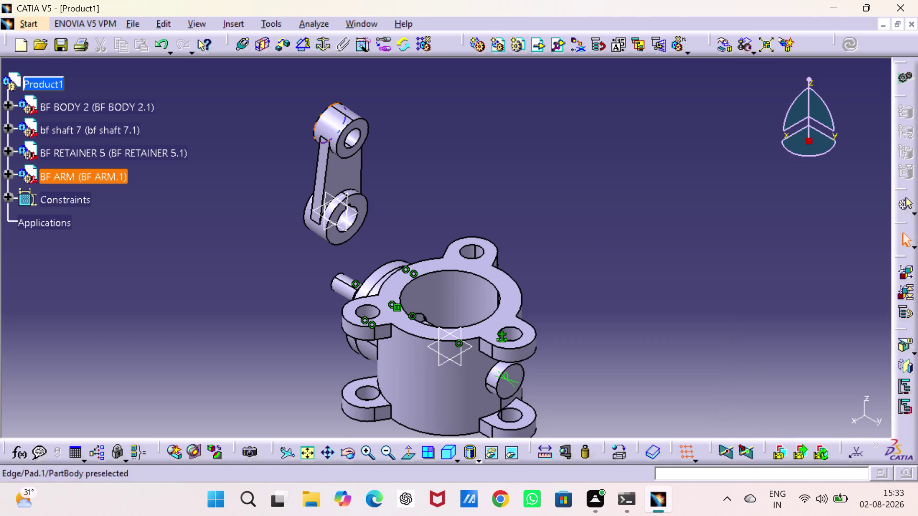
click(347, 213)
click(352, 216)
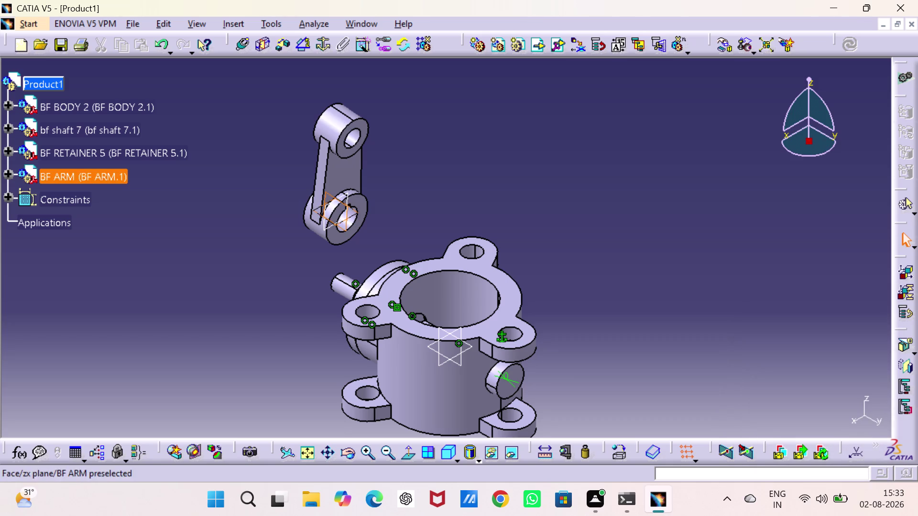
click(347, 194)
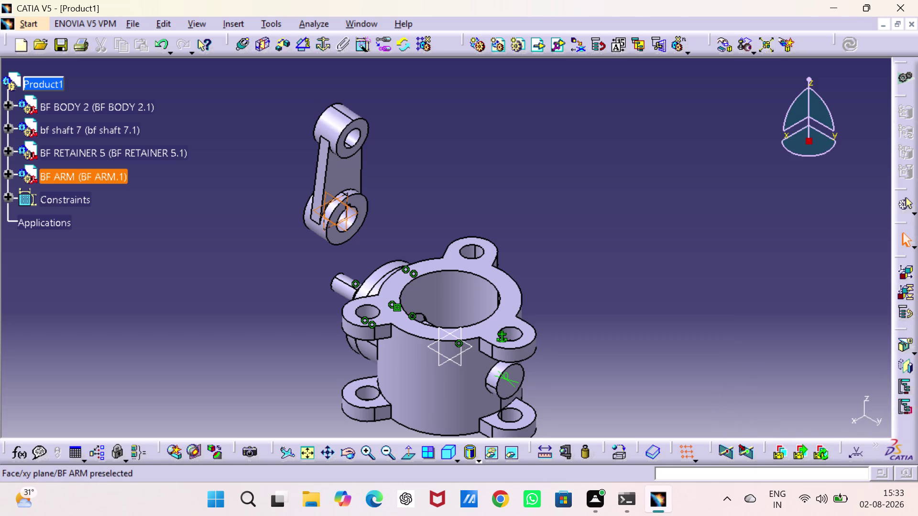
right_click(347, 194)
click(368, 237)
click(486, 213)
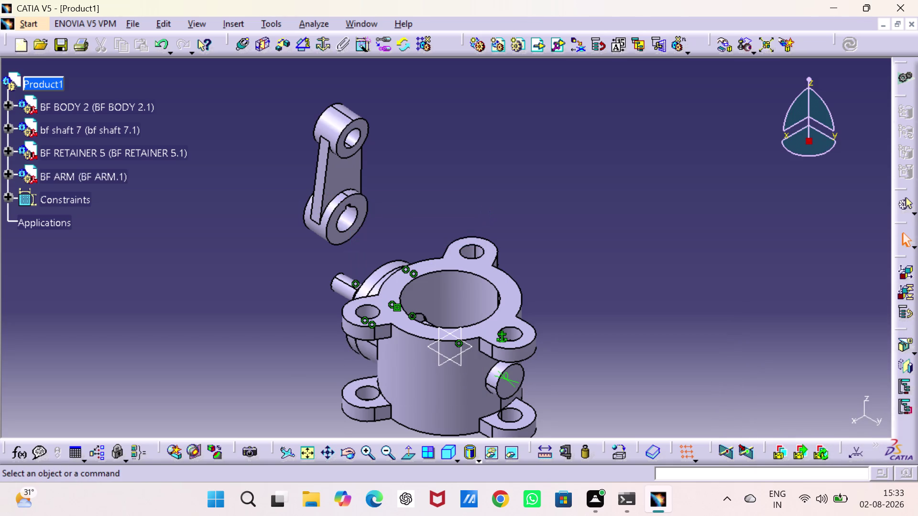
Constrain the arm hole's axis to align with the shaft's axis.
drag(347, 279, 345, 278)
middle_drag(348, 279, 346, 279)
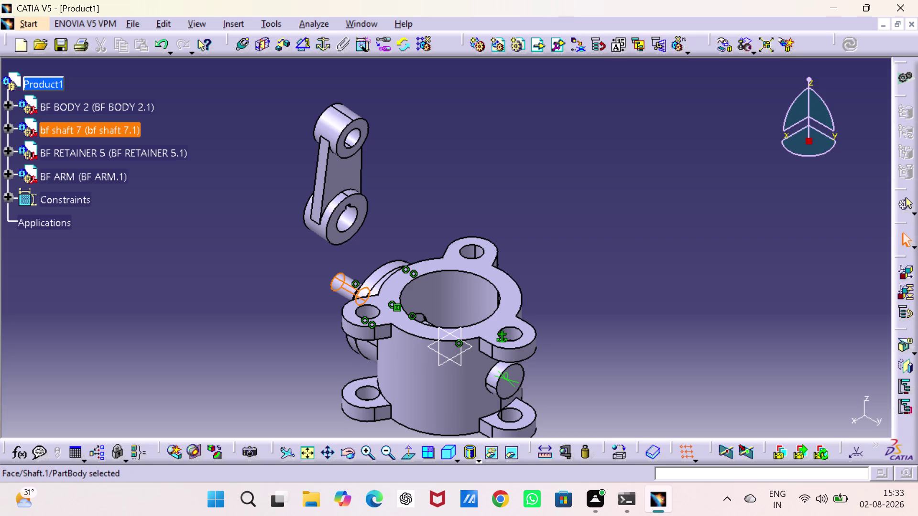
drag(346, 278, 367, 275)
middle_drag(345, 279, 366, 275)
middle_drag(383, 314, 517, 294)
drag(384, 314, 517, 295)
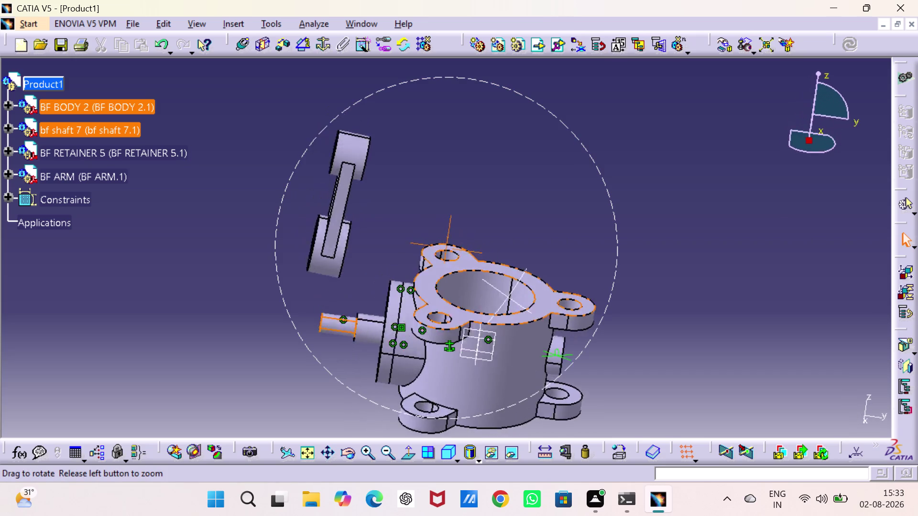
middle_drag(517, 294, 569, 284)
drag(517, 294, 574, 285)
drag(125, 330, 133, 325)
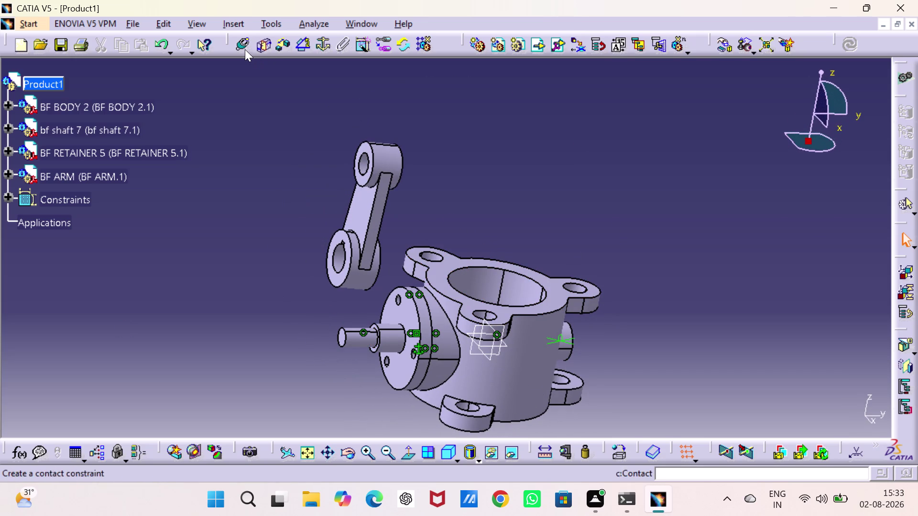
click(244, 49)
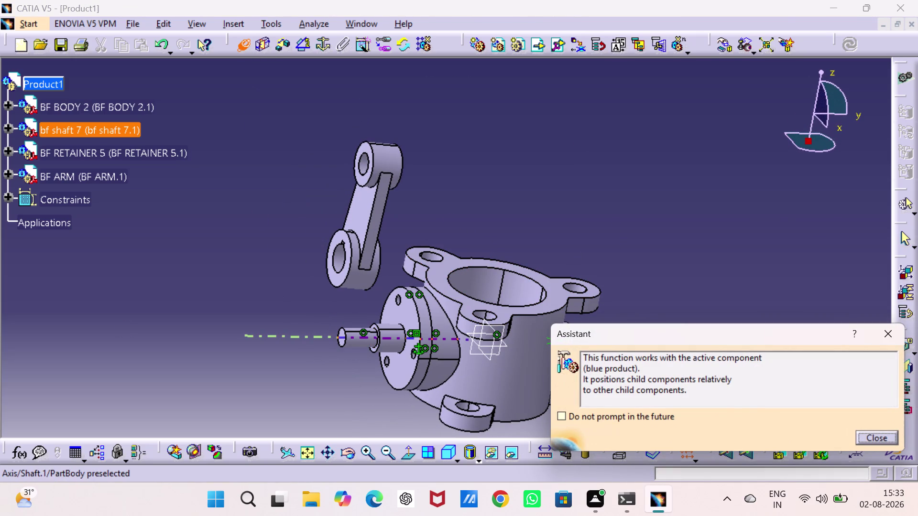
click(353, 344)
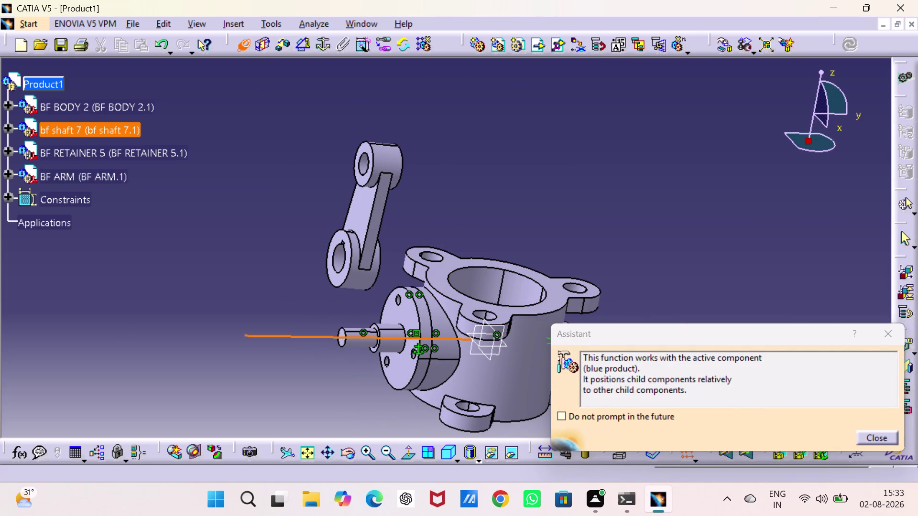
click(353, 281)
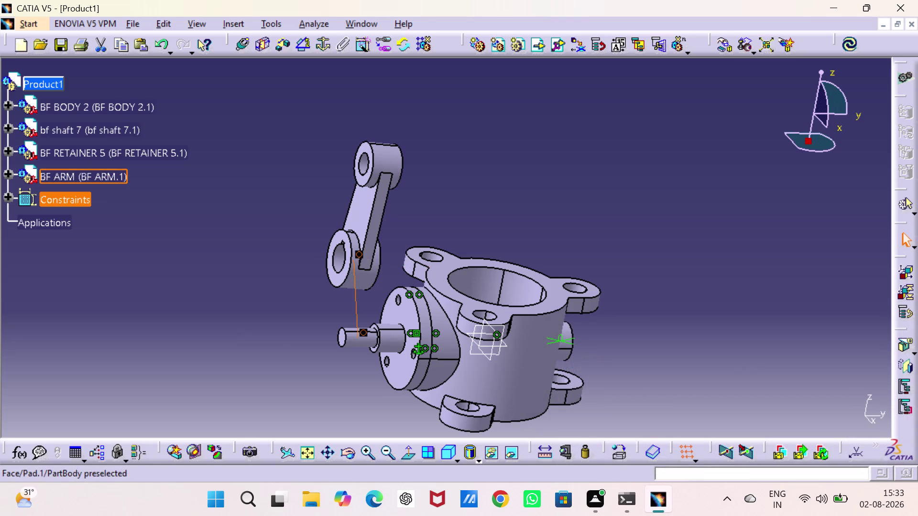
click(848, 45)
click(725, 153)
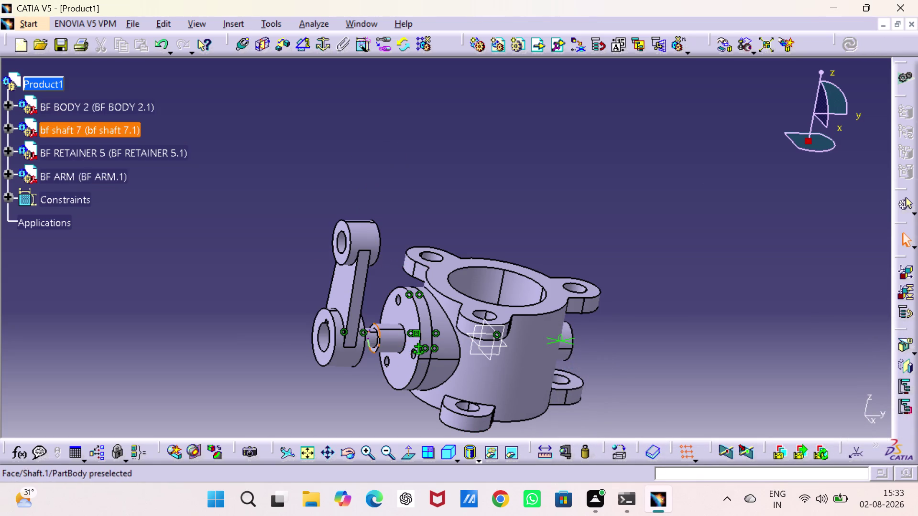
Add a contact constraint between the arm face and its mating face.
click(263, 43)
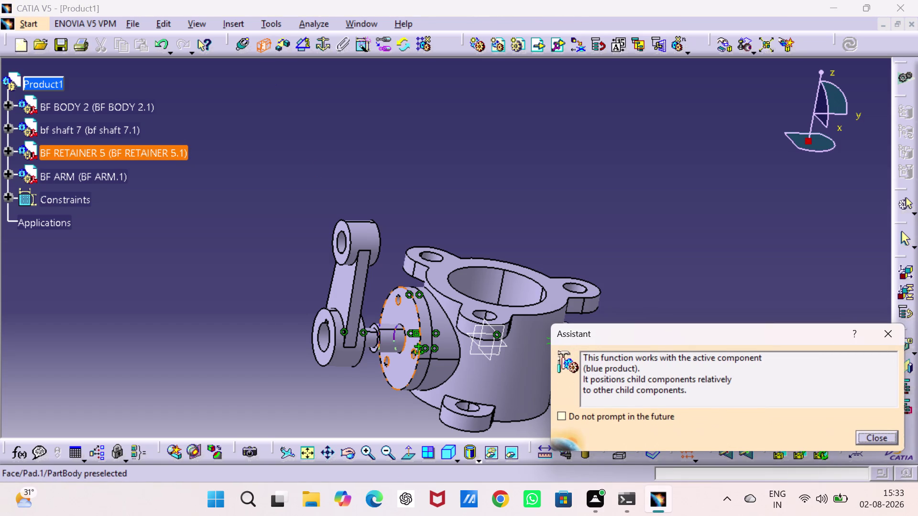
click(407, 316)
middle_drag(400, 302, 297, 262)
drag(400, 301, 297, 262)
middle_drag(322, 313, 315, 309)
drag(315, 310, 298, 257)
middle_drag(315, 310, 298, 257)
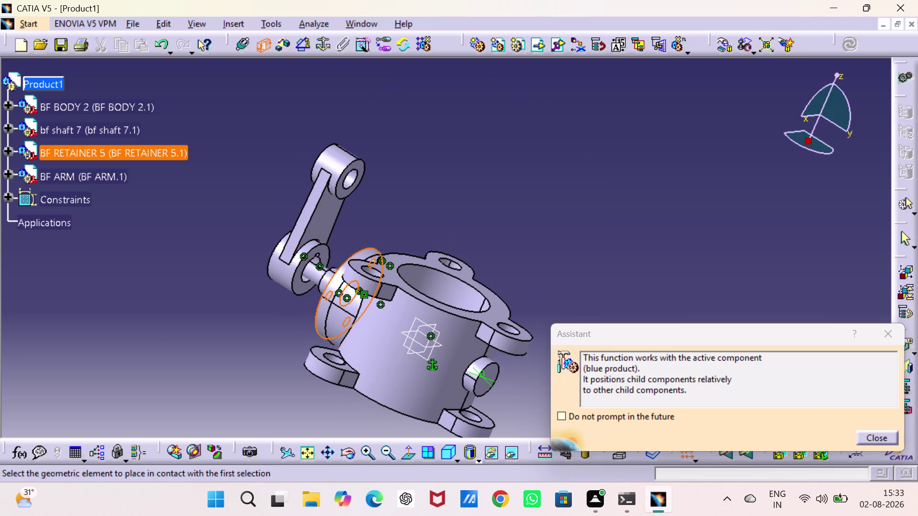
click(300, 287)
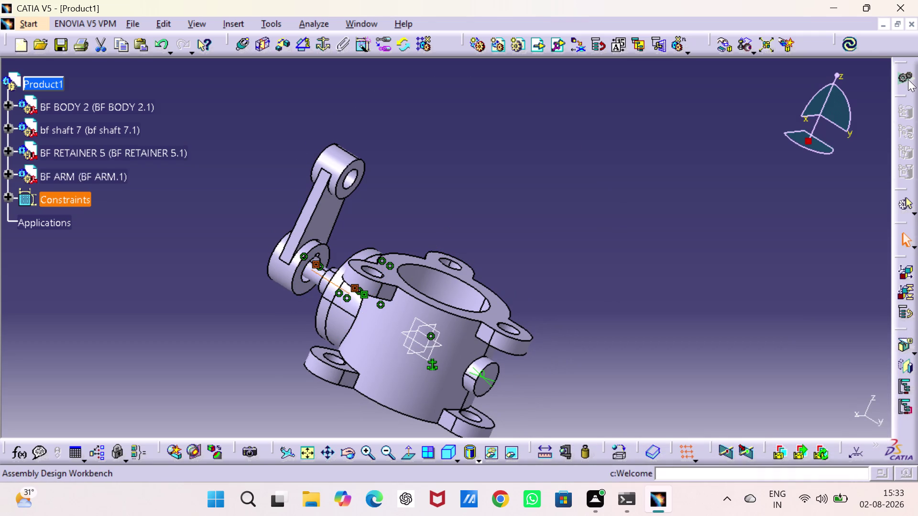
Update the assembly so the arm moves onto the shaft end.
click(856, 46)
click(733, 218)
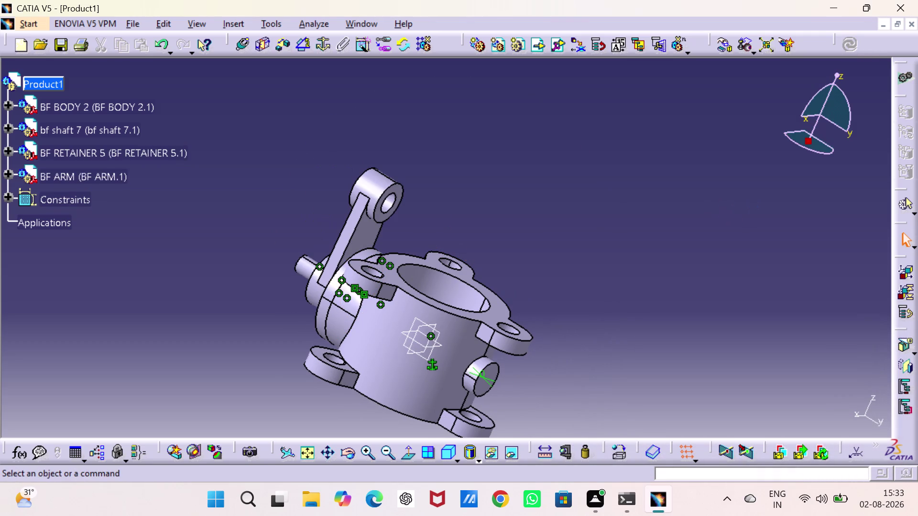
middle_drag(714, 204, 561, 193)
drag(714, 207, 560, 193)
right_click(112, 171)
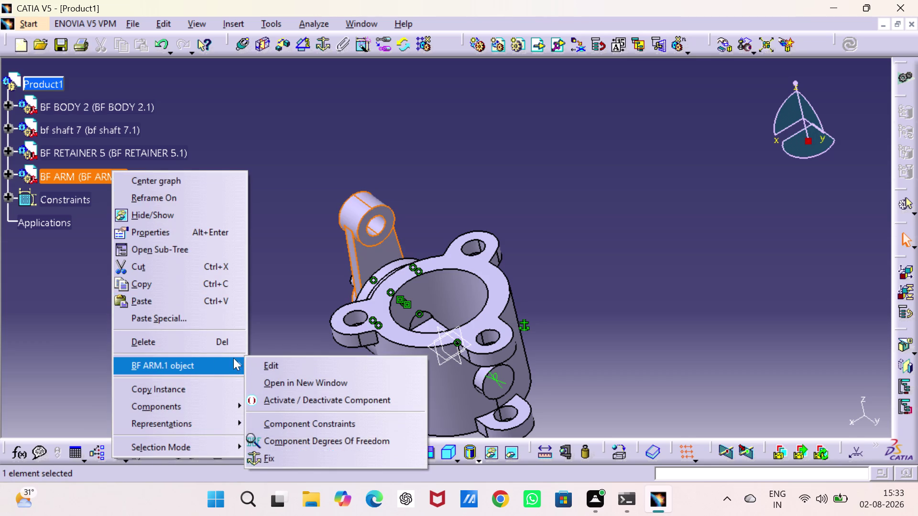
click(295, 442)
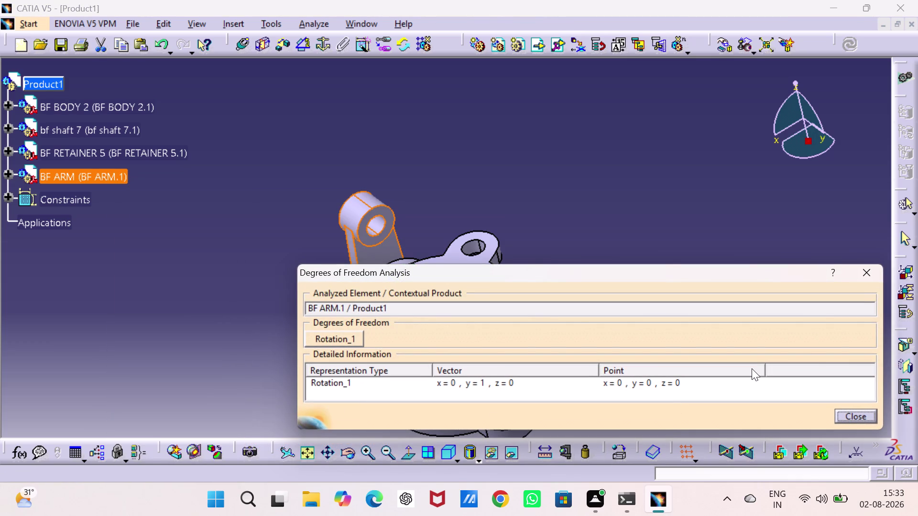
drag(866, 414, 860, 412)
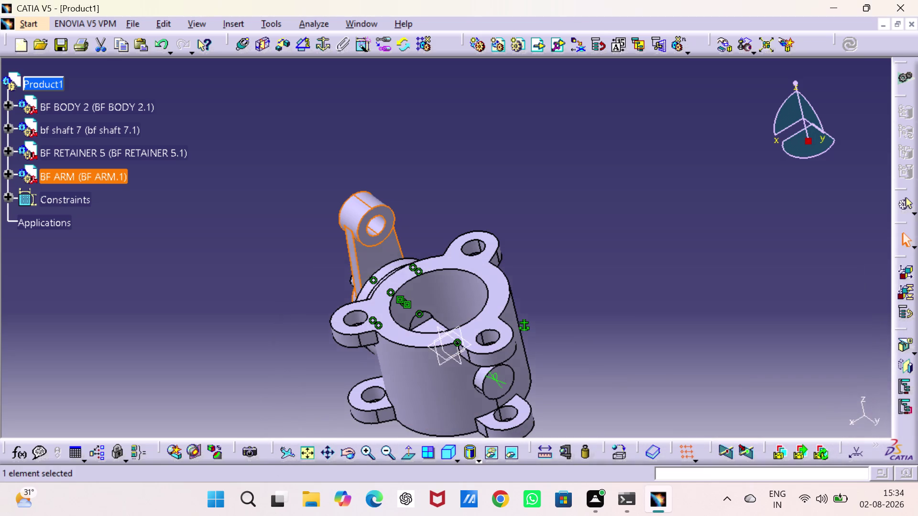
drag(713, 218, 706, 218)
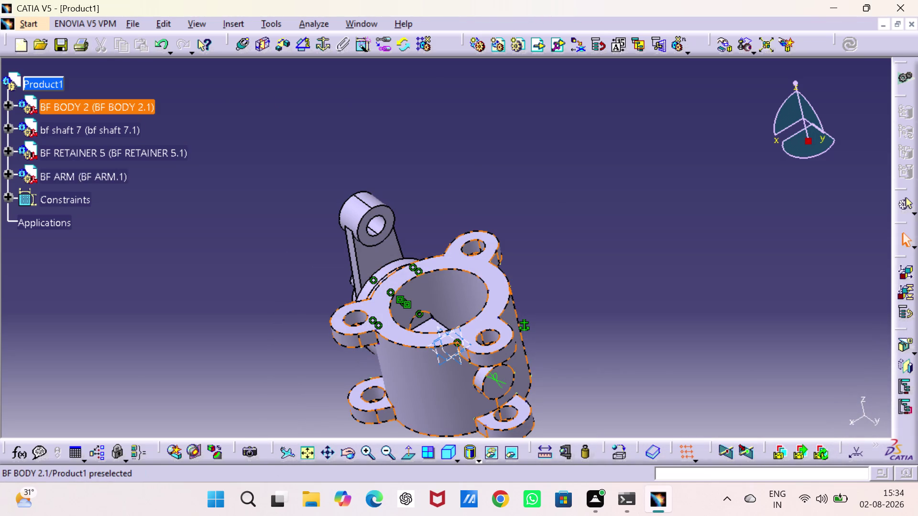
Expand BF BODY 2 and BF ARM in the tree to show their planes.
click(8, 101)
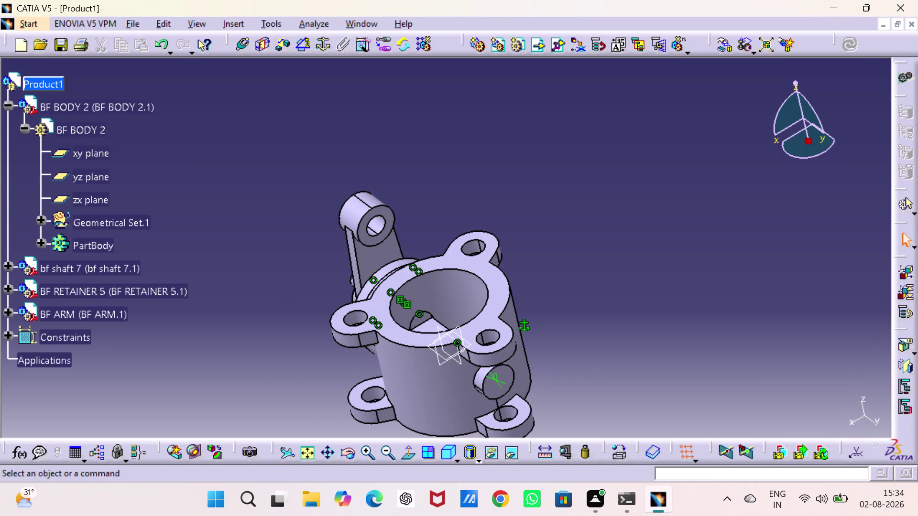
click(7, 318)
click(18, 330)
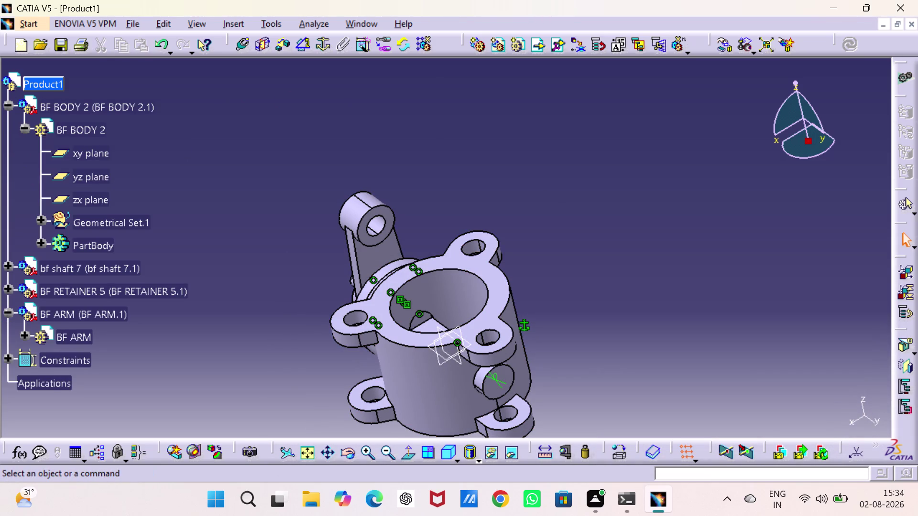
click(25, 337)
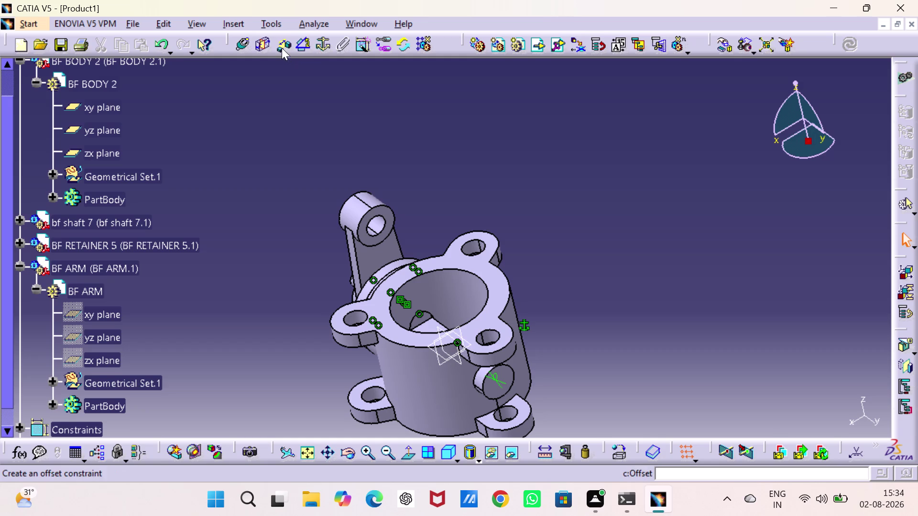
Constrain the arm's yz plane at 0° to the body's yz plane and update.
click(307, 42)
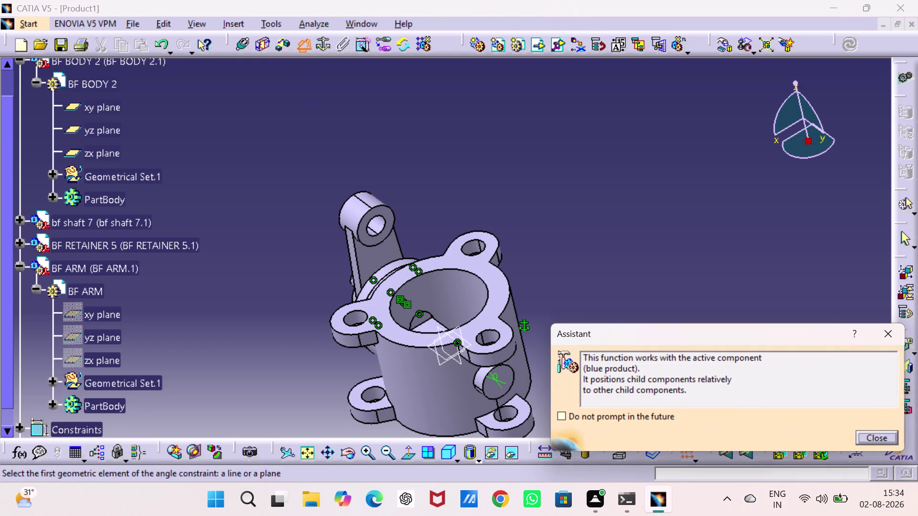
click(98, 342)
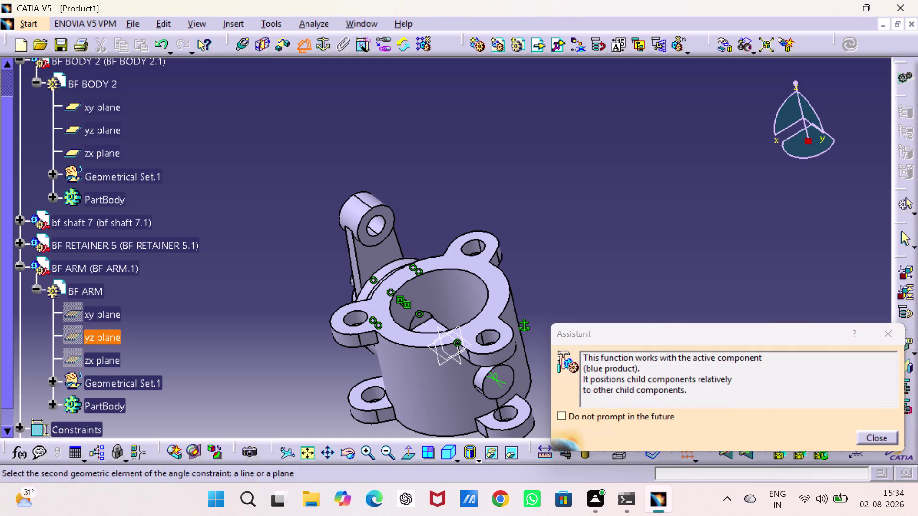
click(106, 127)
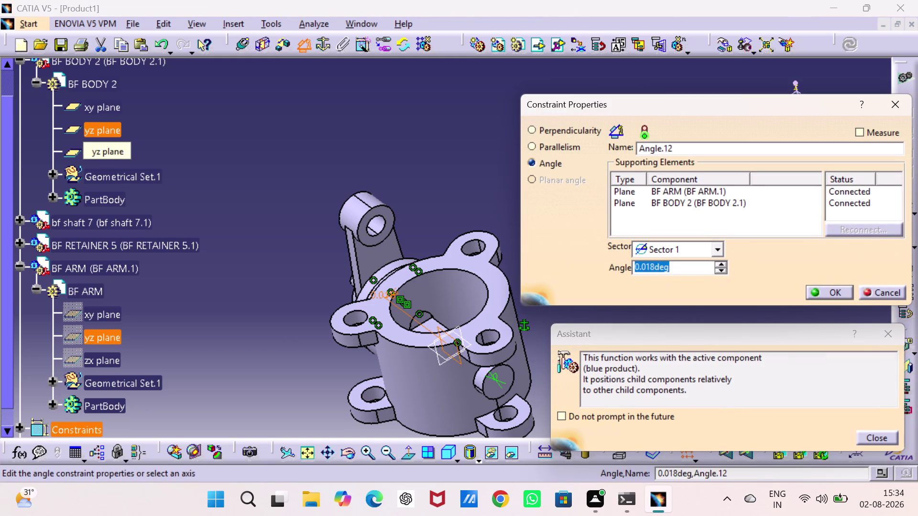
key(0)
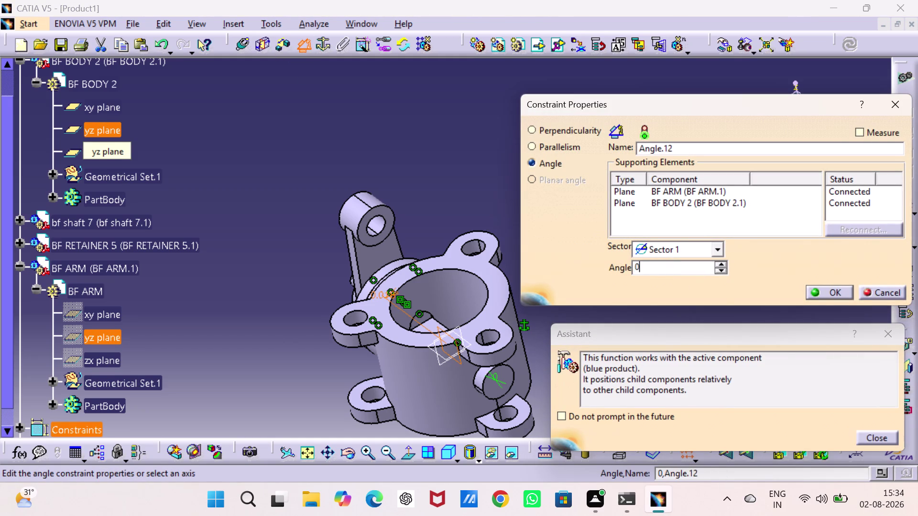
key(Return)
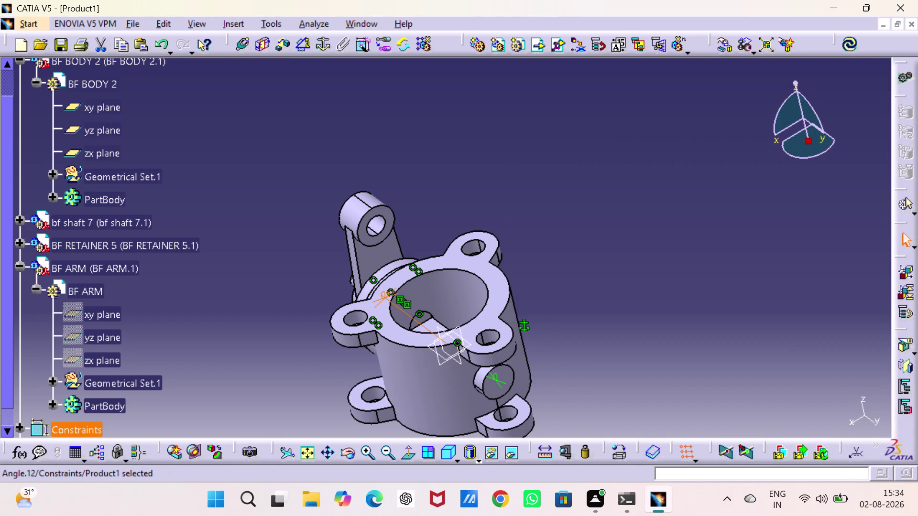
click(853, 41)
click(724, 210)
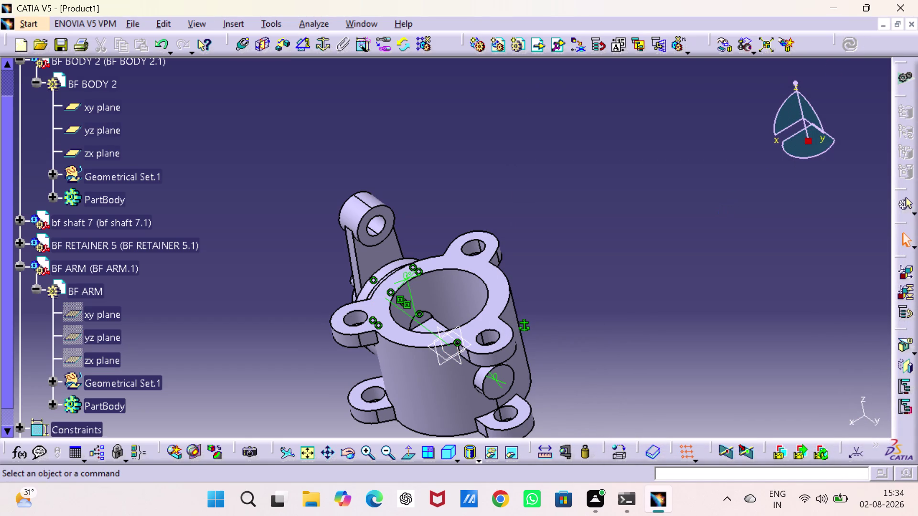
right_click(119, 269)
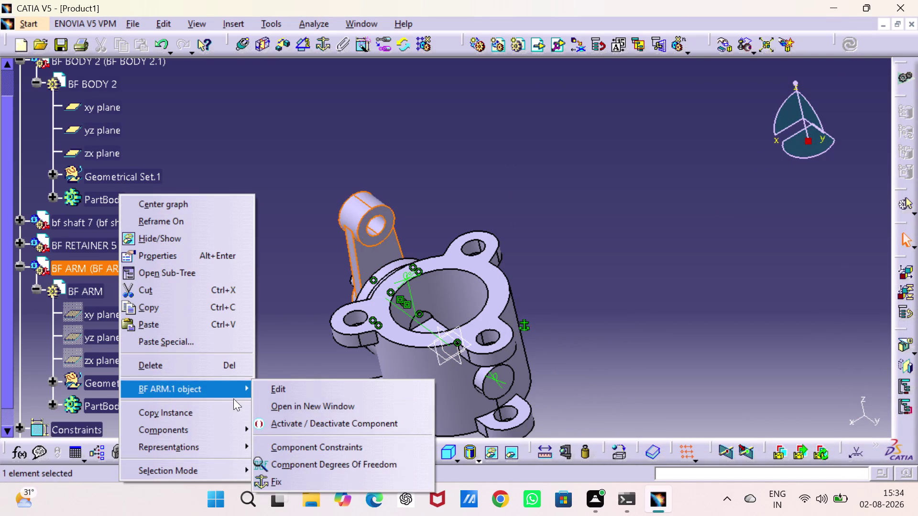
click(327, 462)
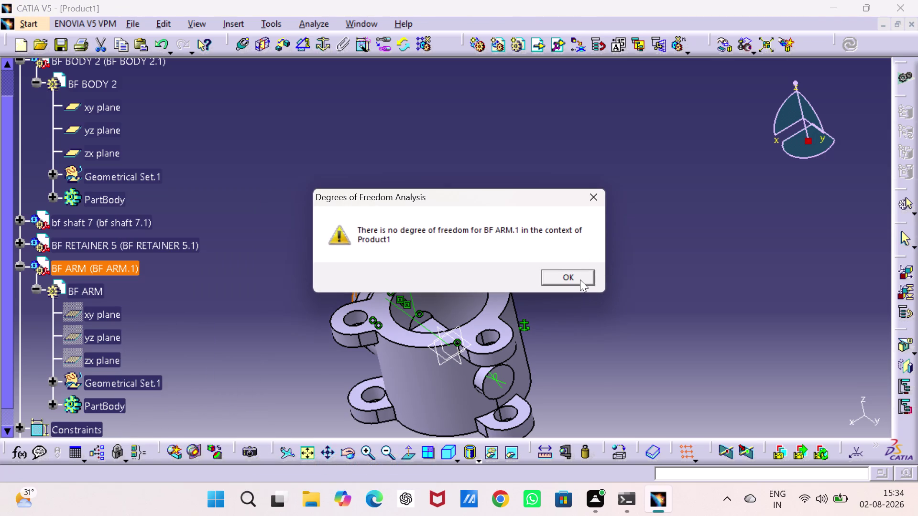
click(580, 280)
click(647, 291)
right_click(411, 295)
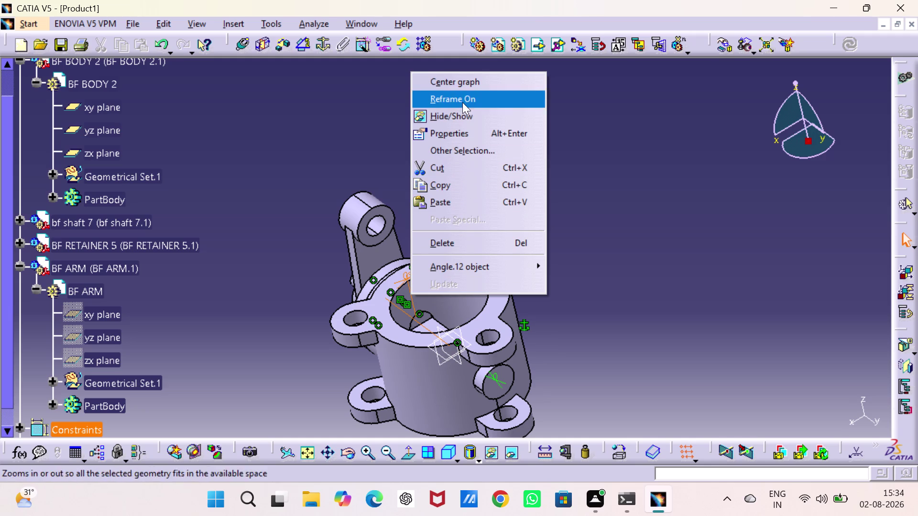
click(461, 116)
click(622, 245)
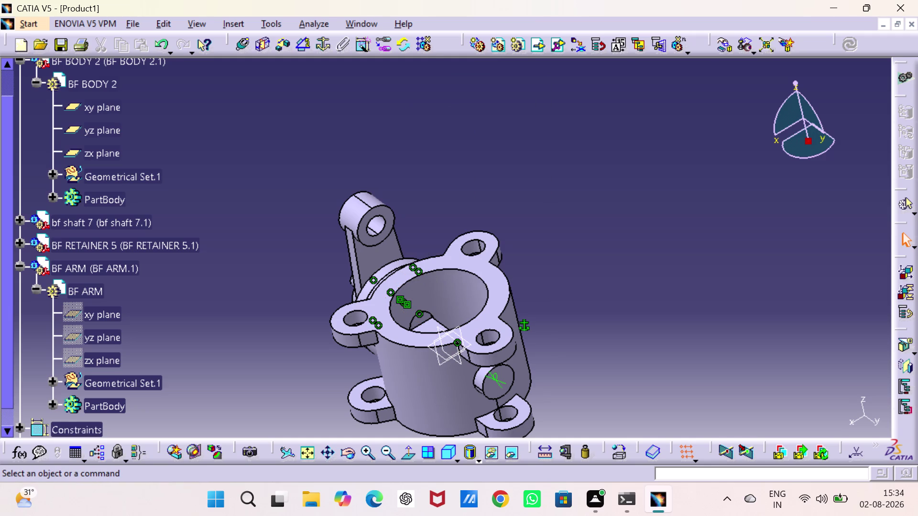
middle_drag(599, 280, 604, 240)
drag(605, 279, 605, 240)
scroll(down, 3)
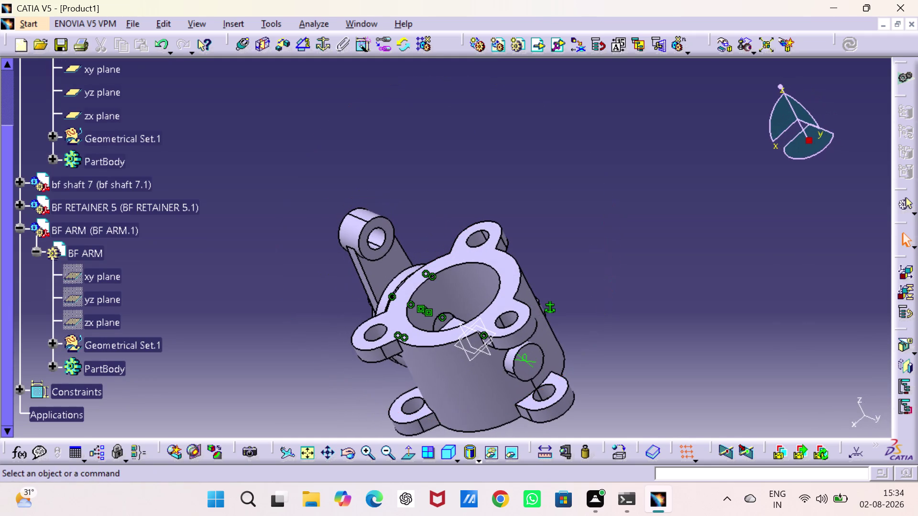
right_click(526, 357)
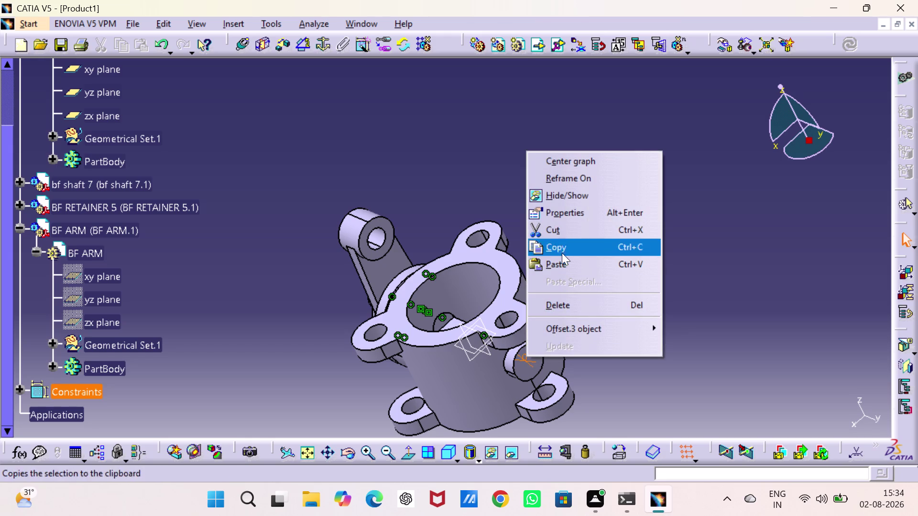
click(561, 195)
click(600, 310)
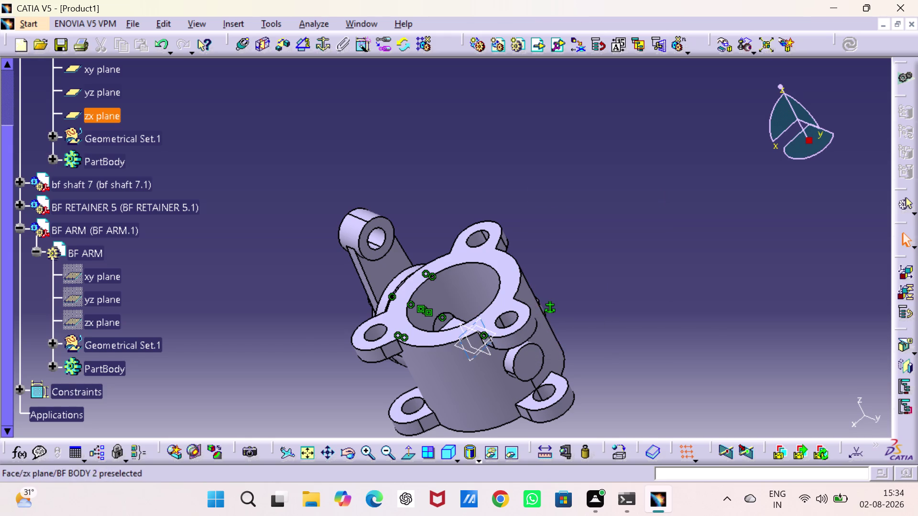
middle_drag(479, 314, 673, 234)
drag(481, 313, 672, 233)
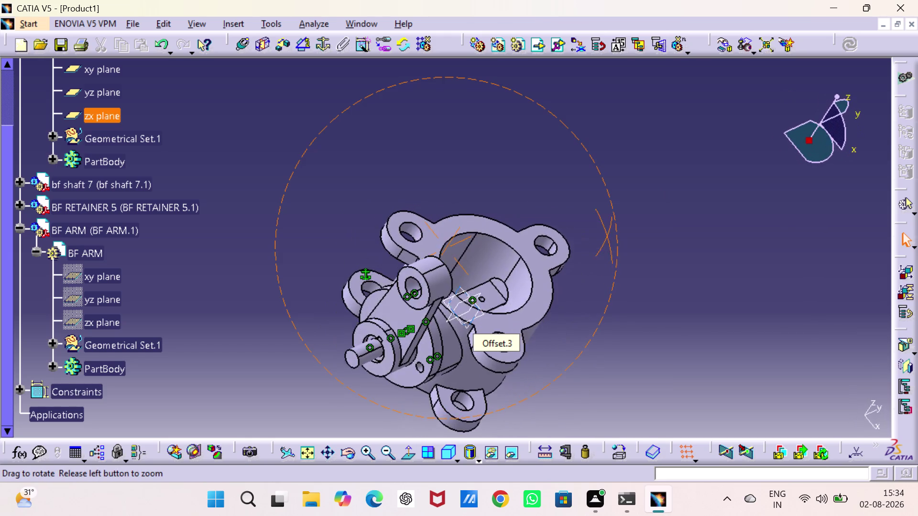
middle_drag(673, 233, 653, 241)
drag(673, 233, 653, 241)
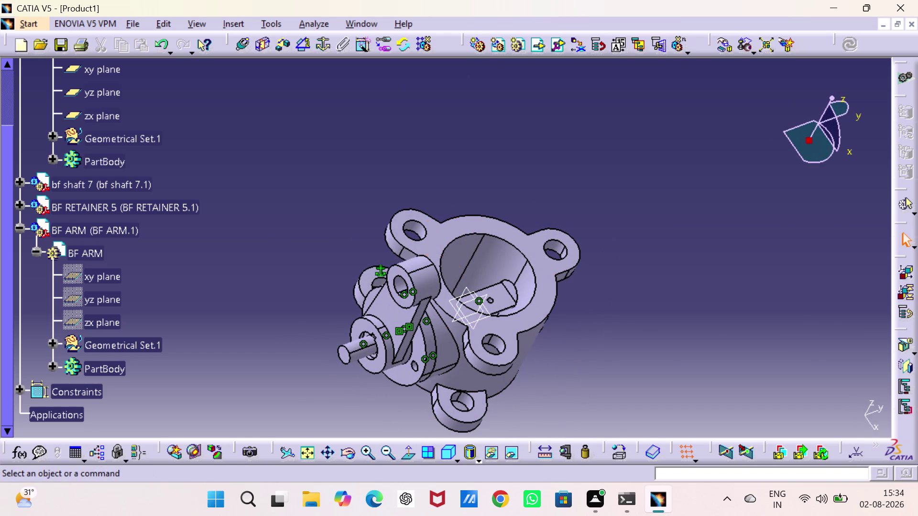
middle_drag(575, 365, 562, 281)
drag(575, 366, 562, 281)
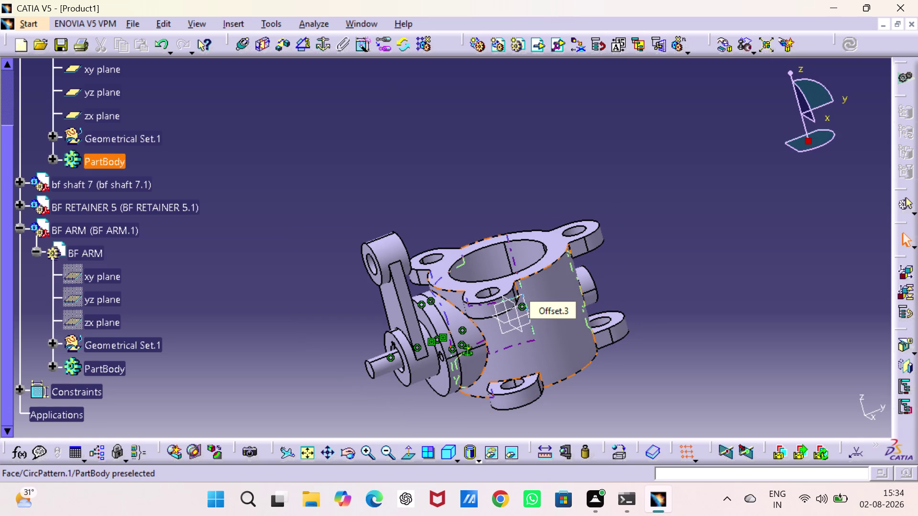